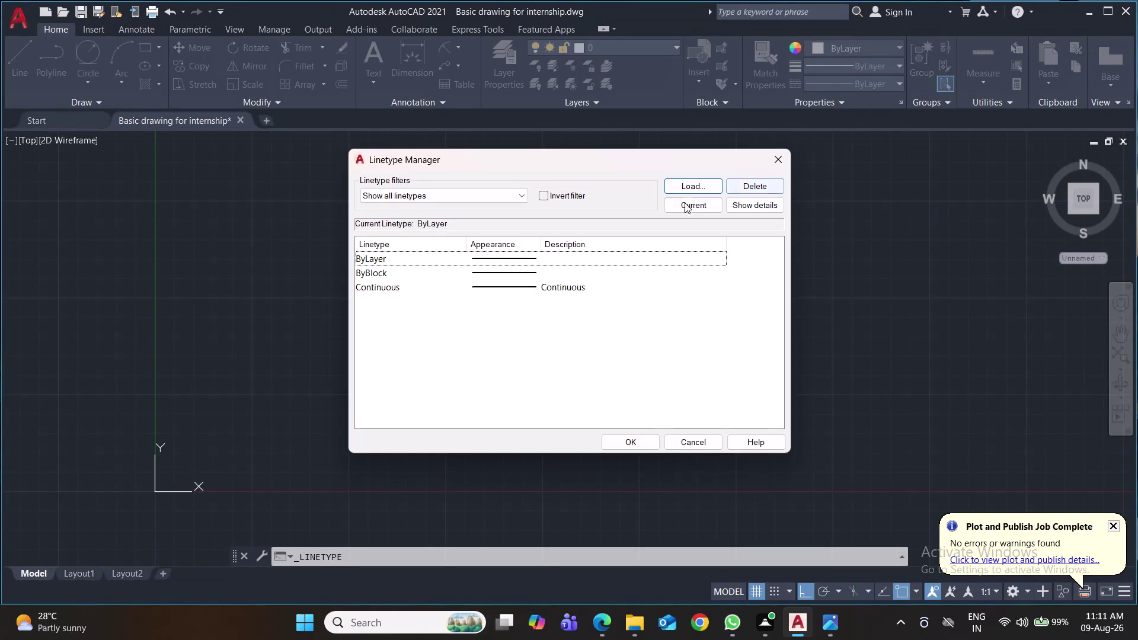
Load the CENTER linetype from the available list and close the Linetype Manager.
click(689, 180)
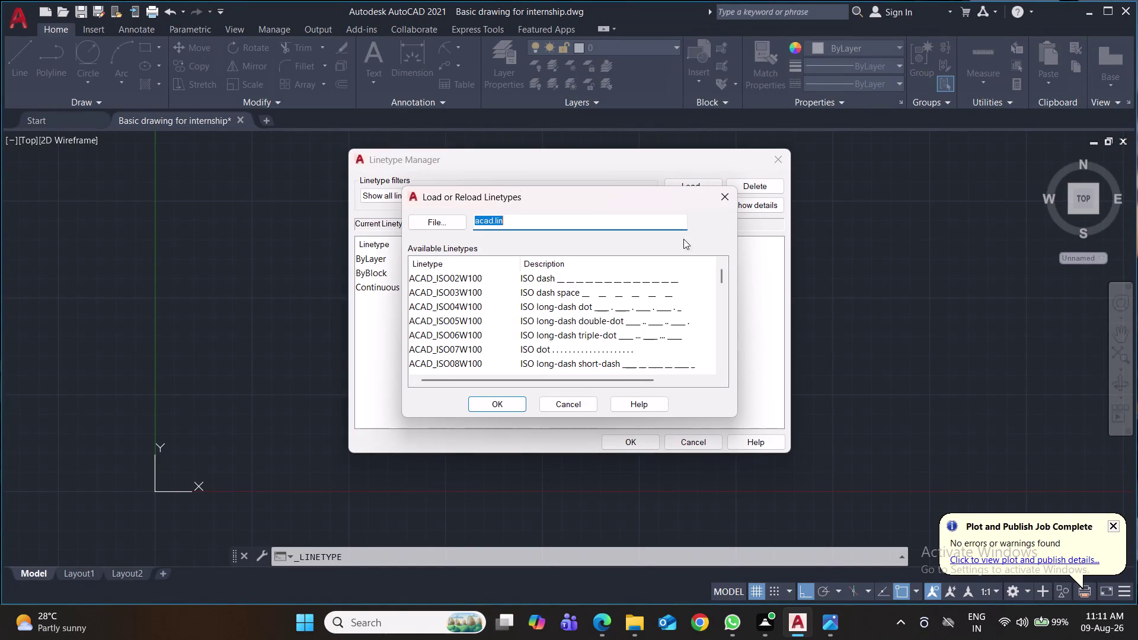
scroll(down, 3)
scroll(down, 3)
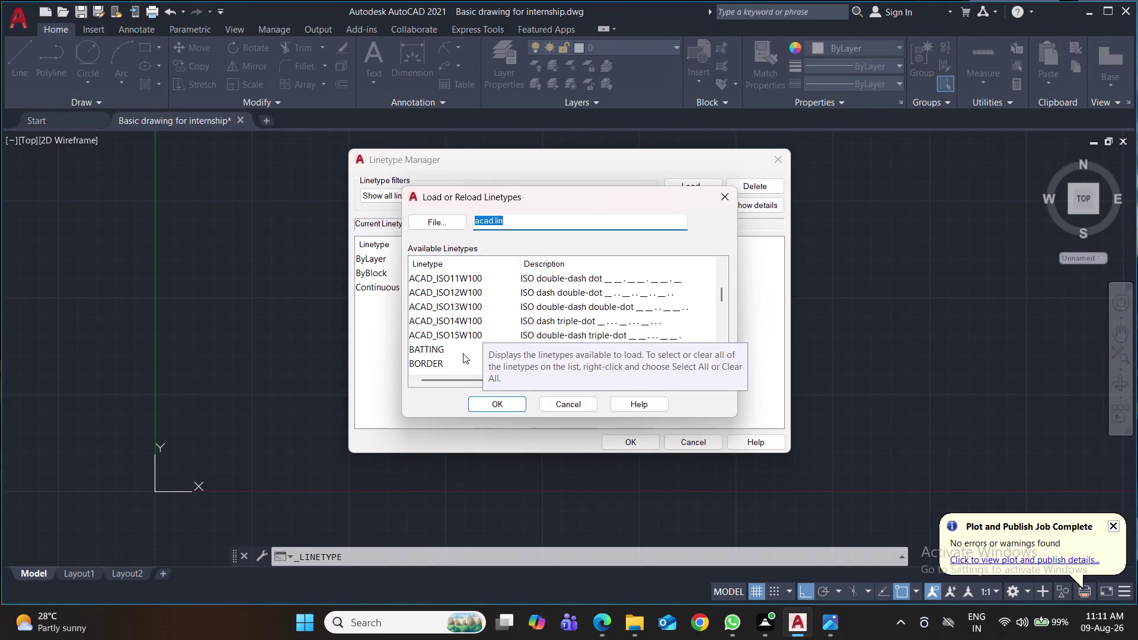
scroll(down, 3)
click(418, 366)
click(513, 404)
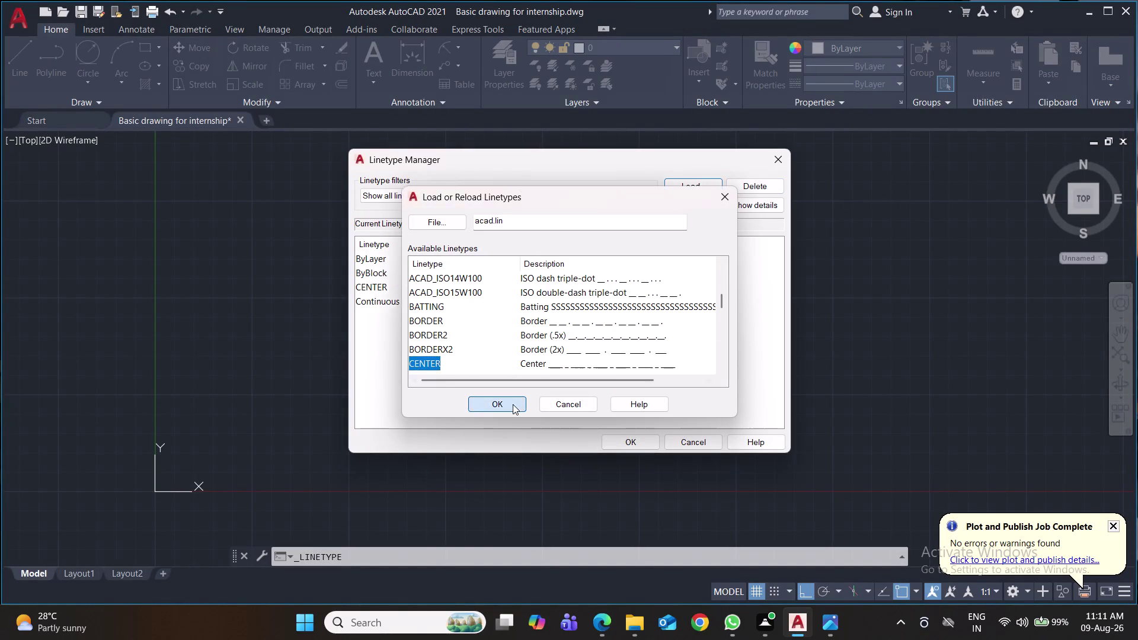
click(616, 290)
click(637, 441)
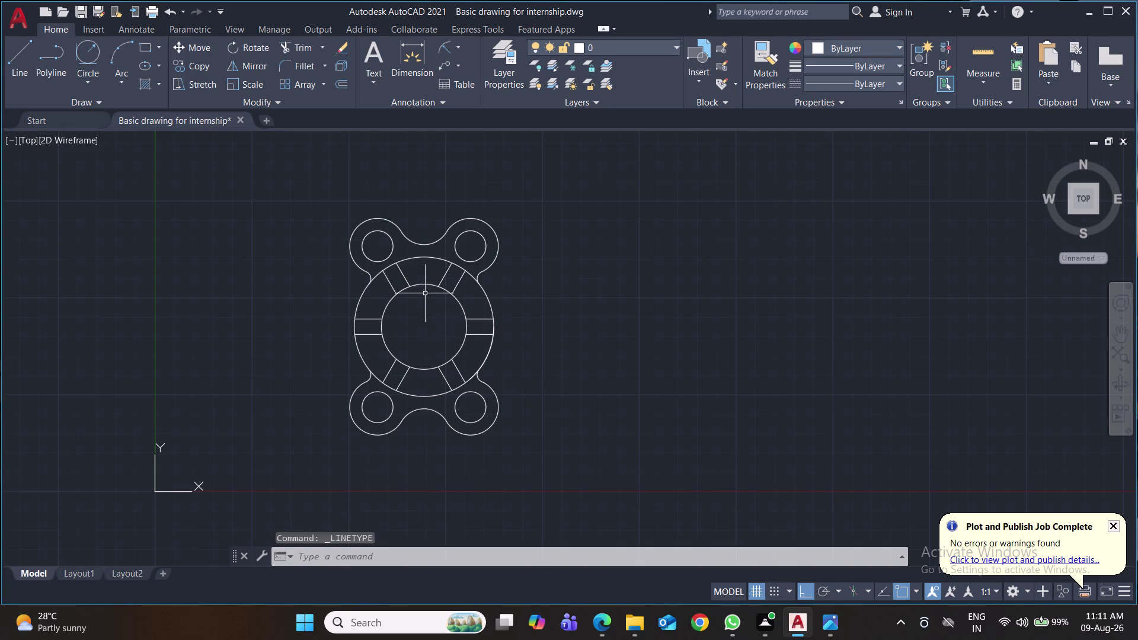
Draw a vertical CENTER-linetype line through the plate centre, above and below.
click(32, 48)
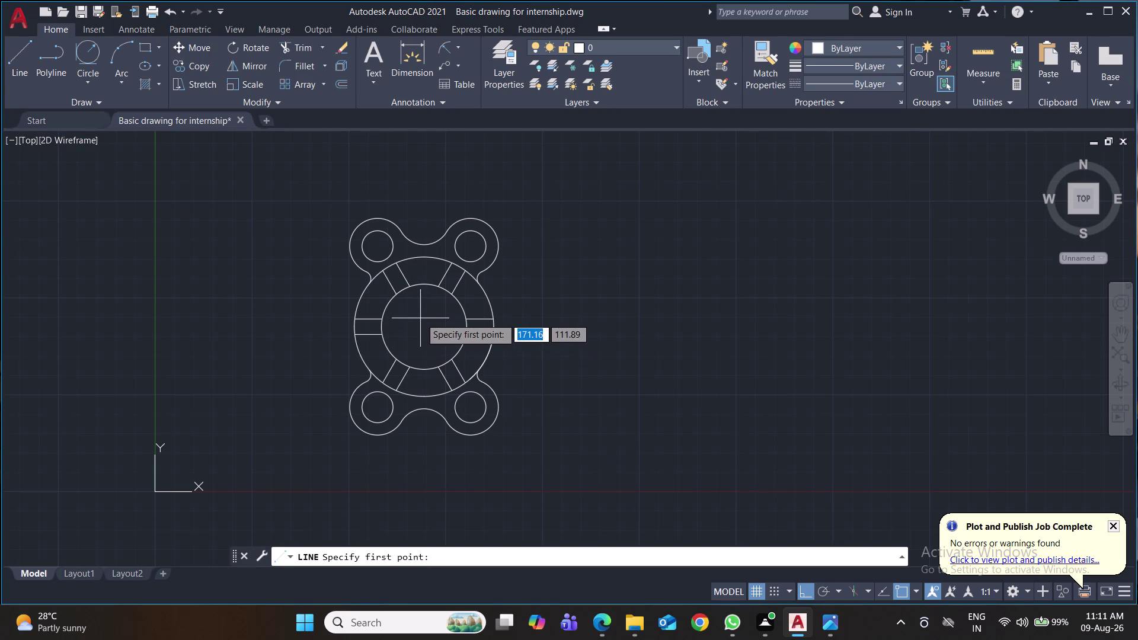
click(897, 84)
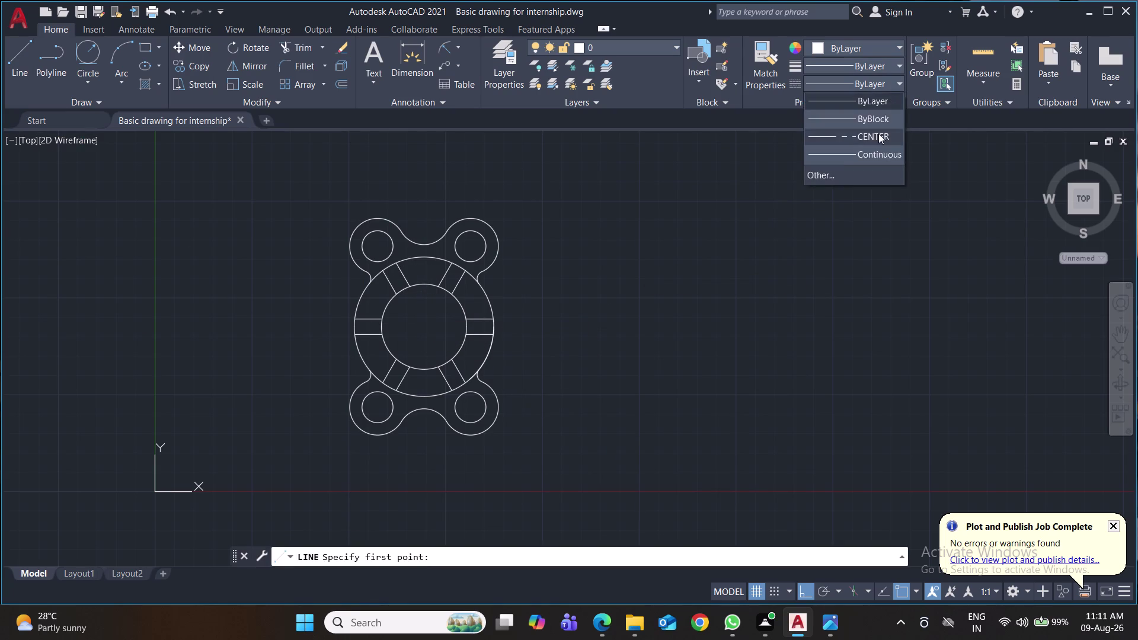
click(878, 134)
click(422, 328)
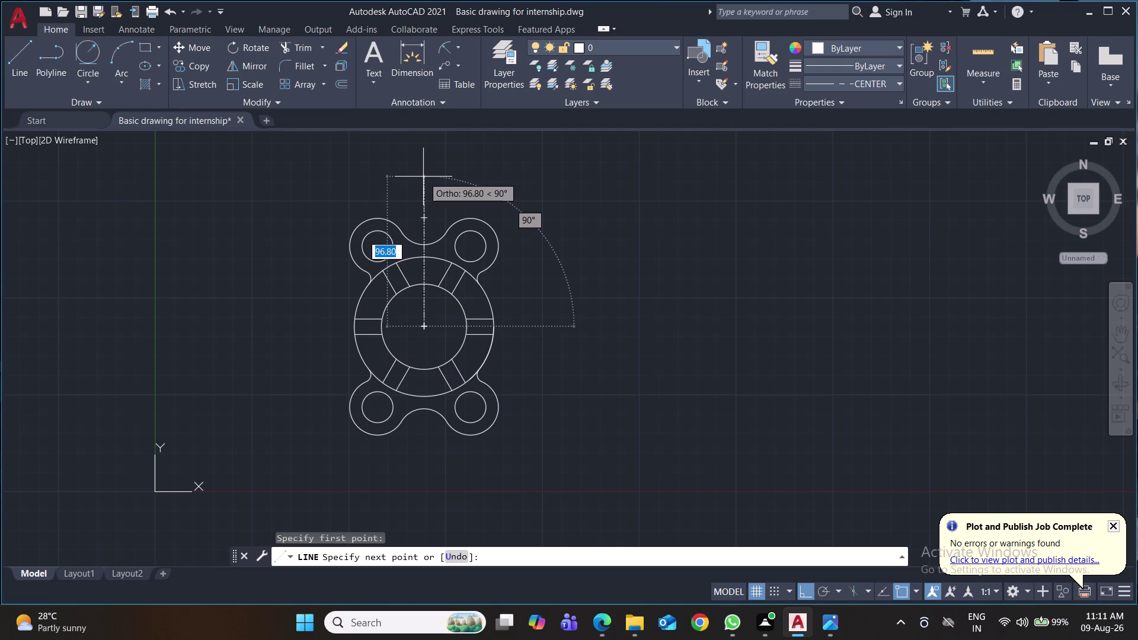
click(421, 146)
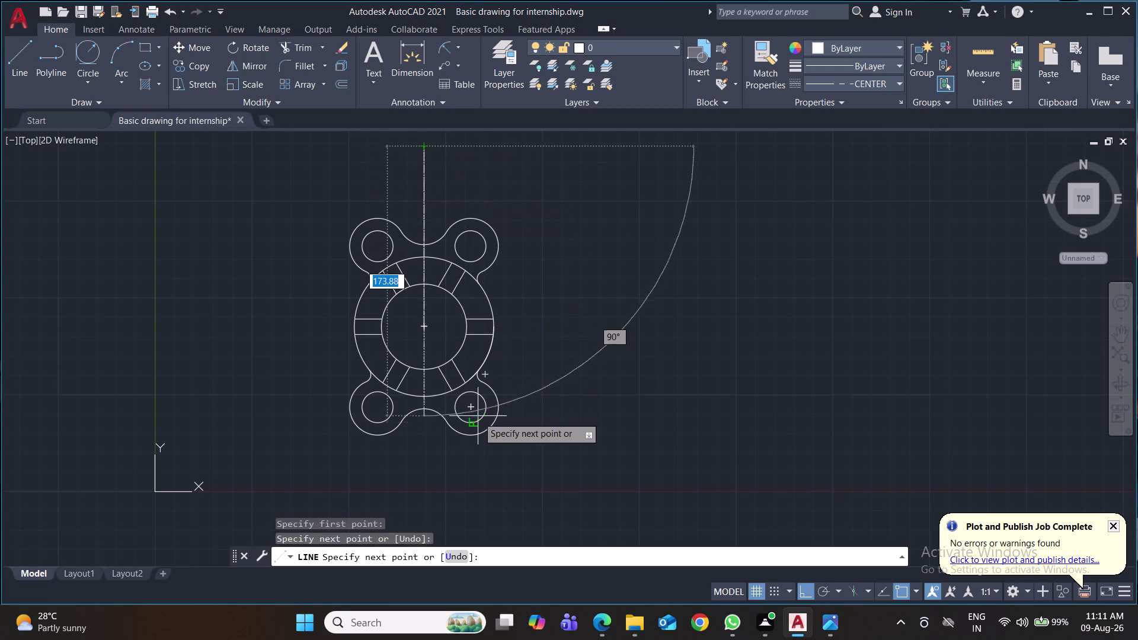
key(space)
key(space)
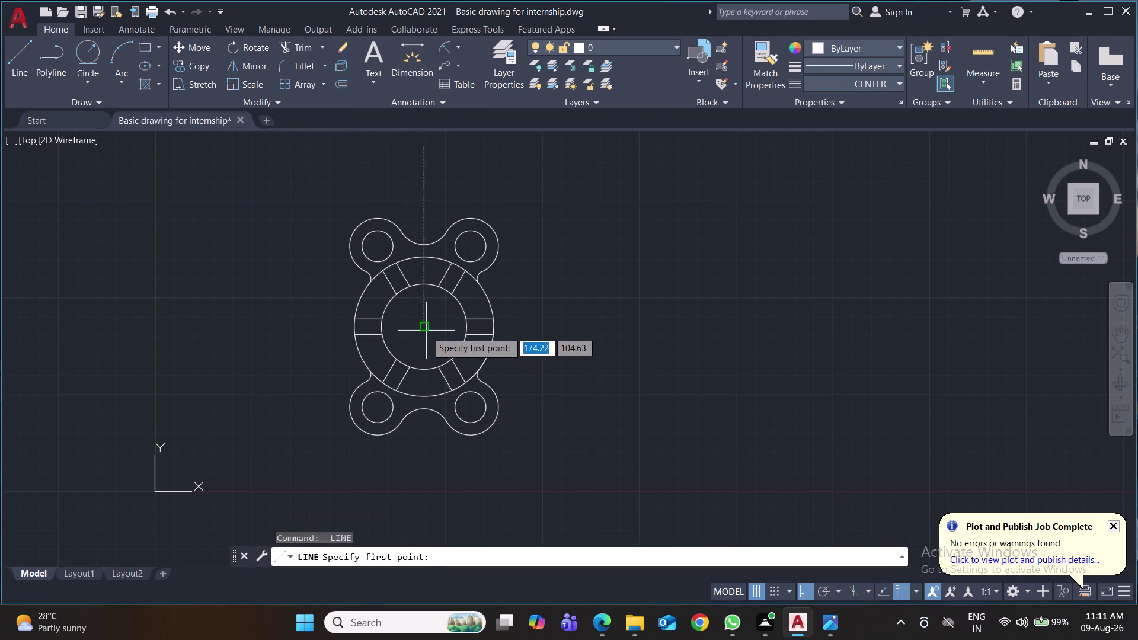
click(425, 328)
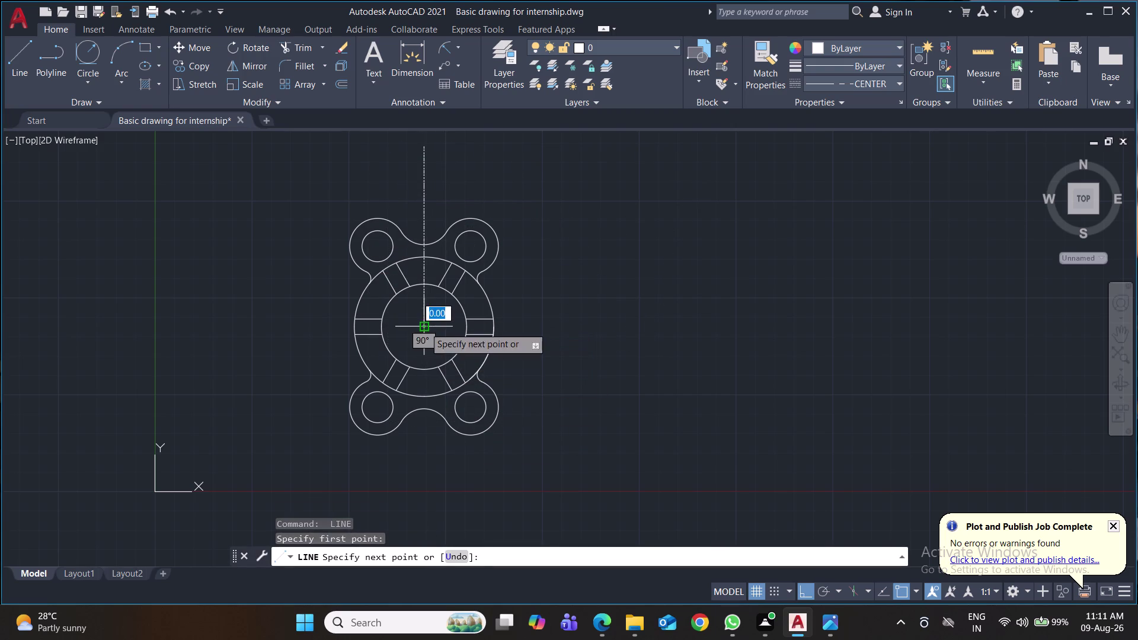
click(433, 529)
key(space)
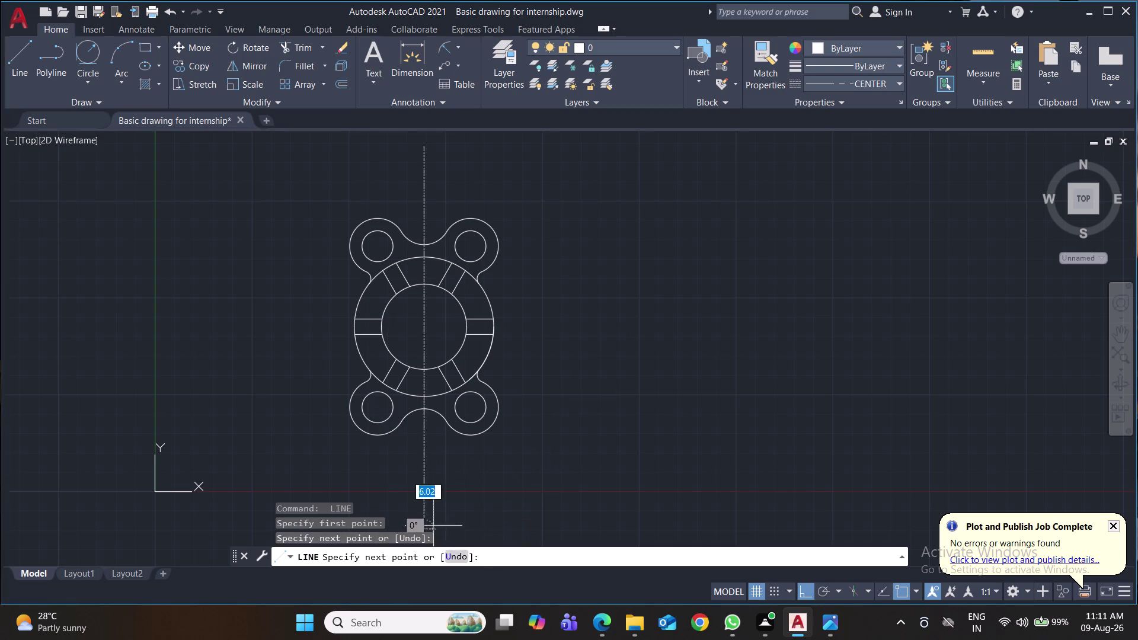
Draw diagonal centre lines from the plate centre to the top-right and top-left holes.
key(space)
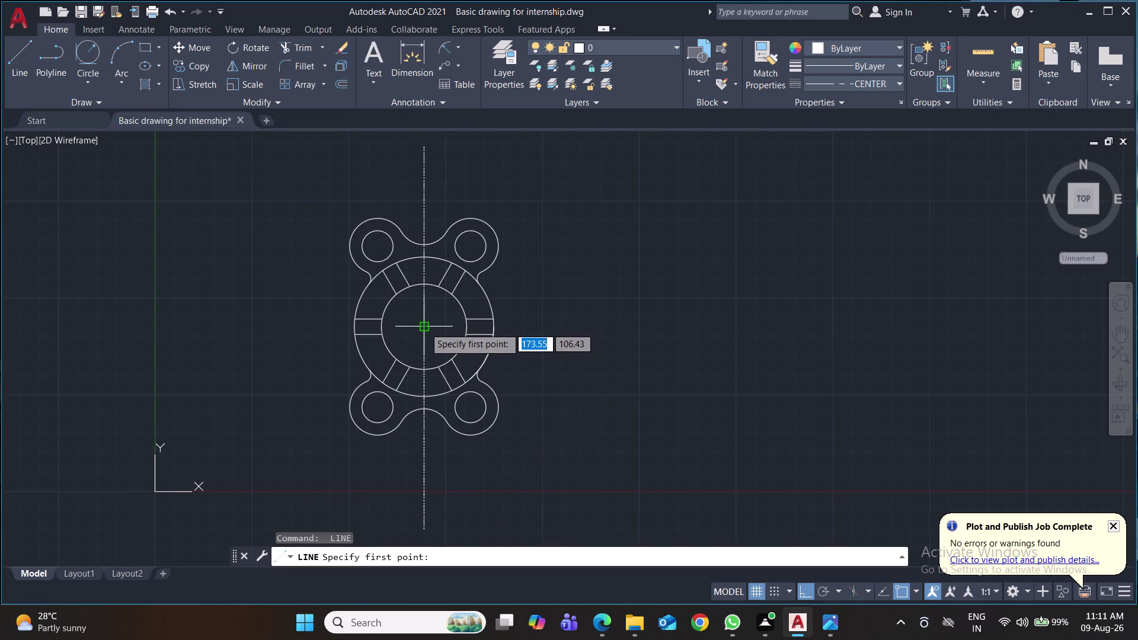
click(424, 327)
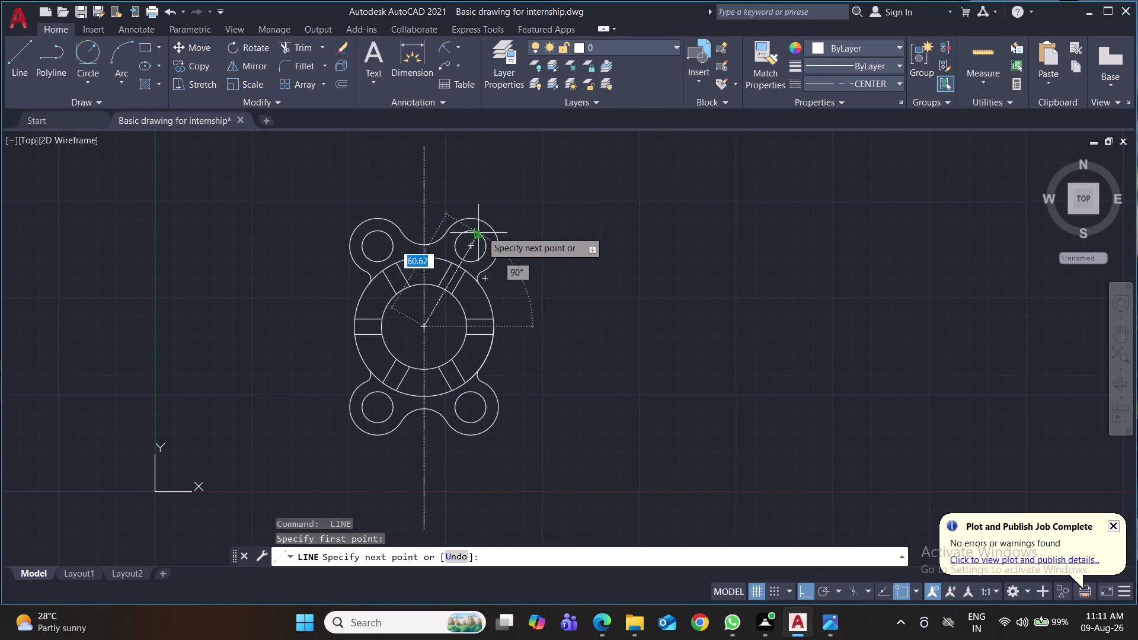
click(487, 224)
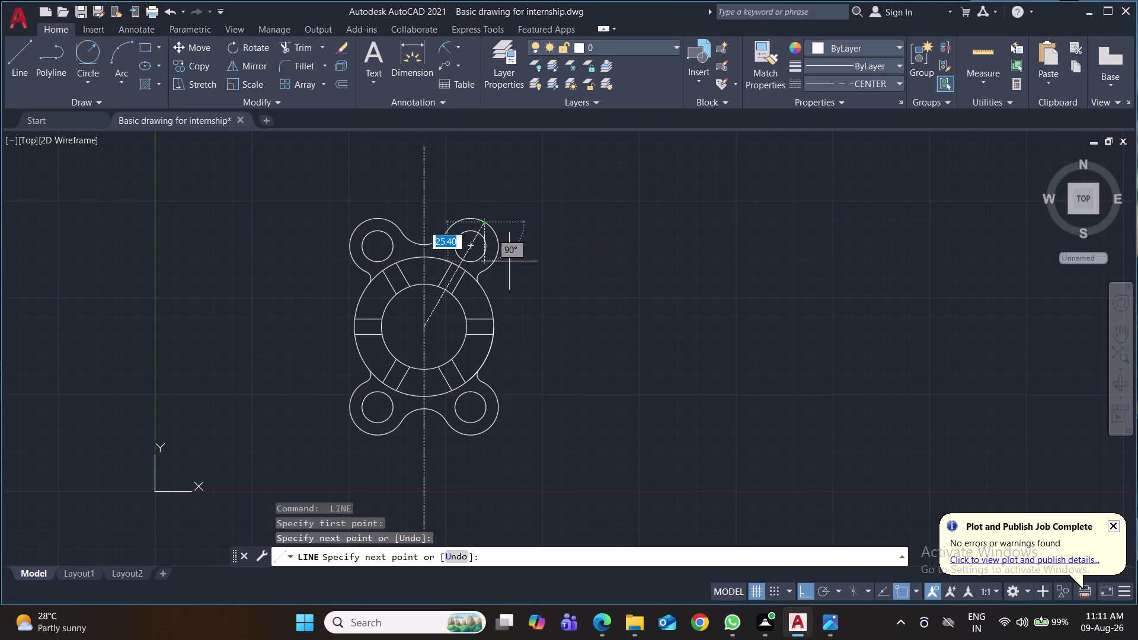
key(space)
key(space)
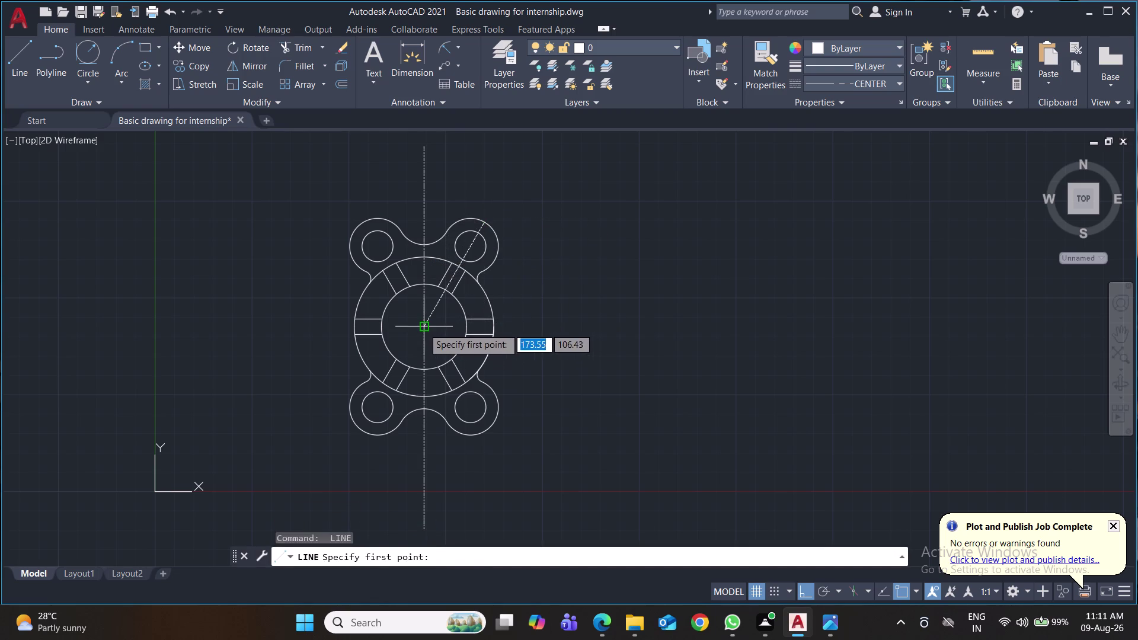
click(423, 328)
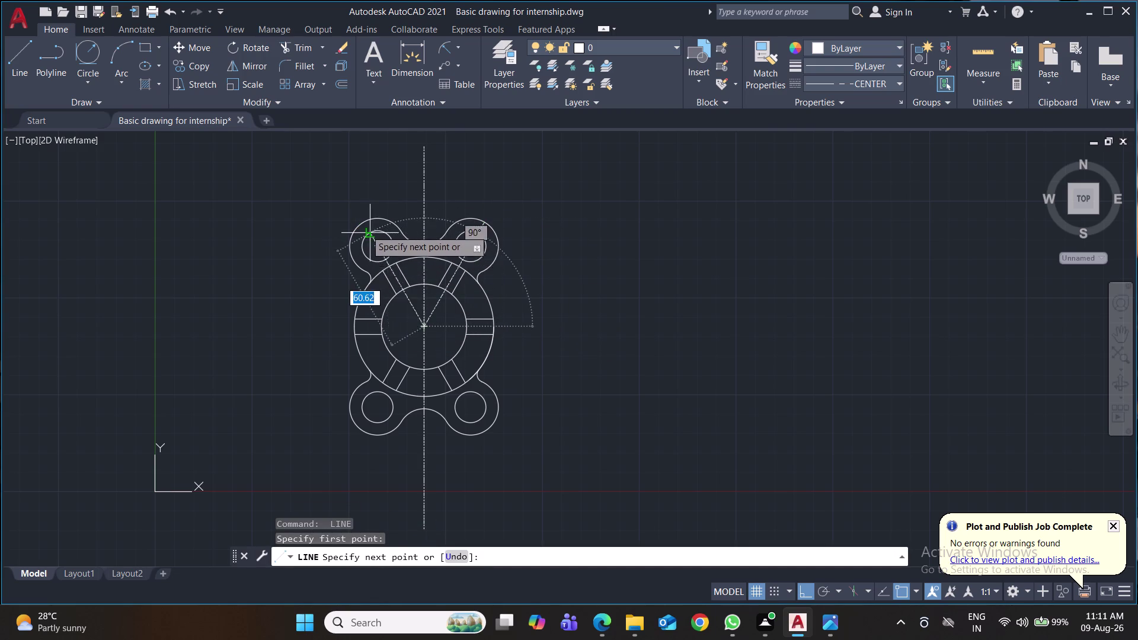
click(362, 225)
key(space)
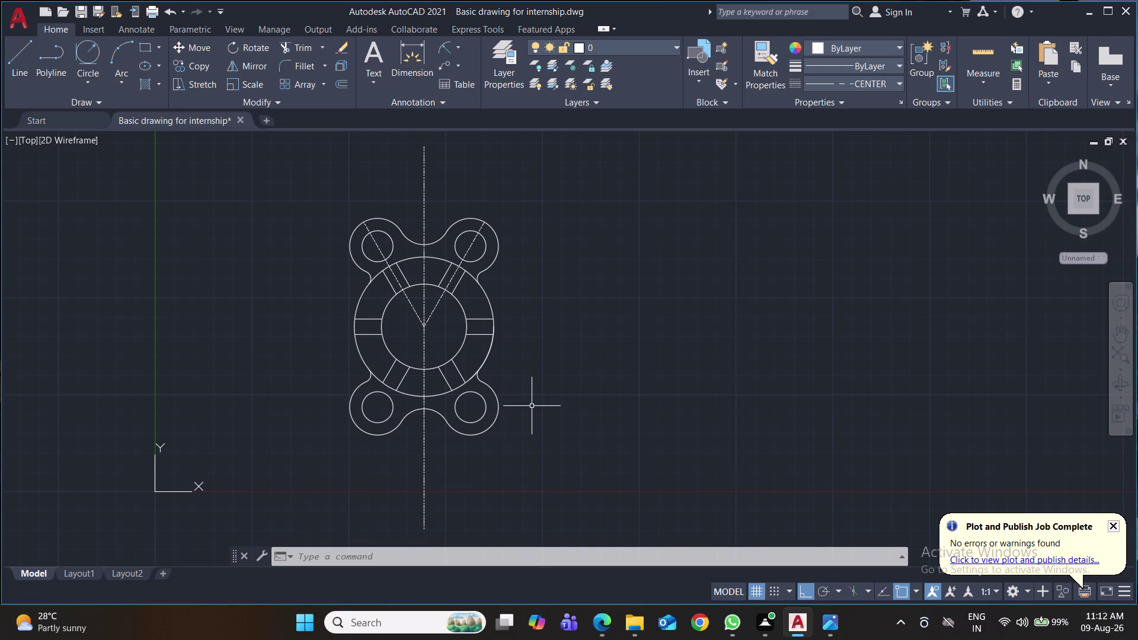
Try extending the right diagonal centre line with EX, then cancel.
key(e)
key(x)
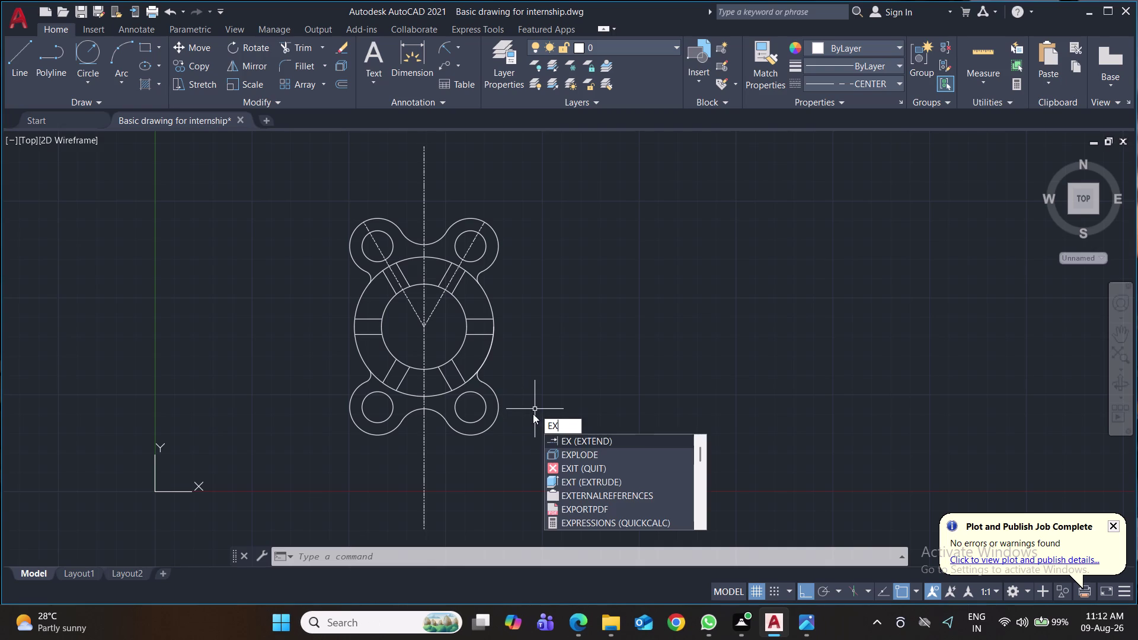
click(600, 438)
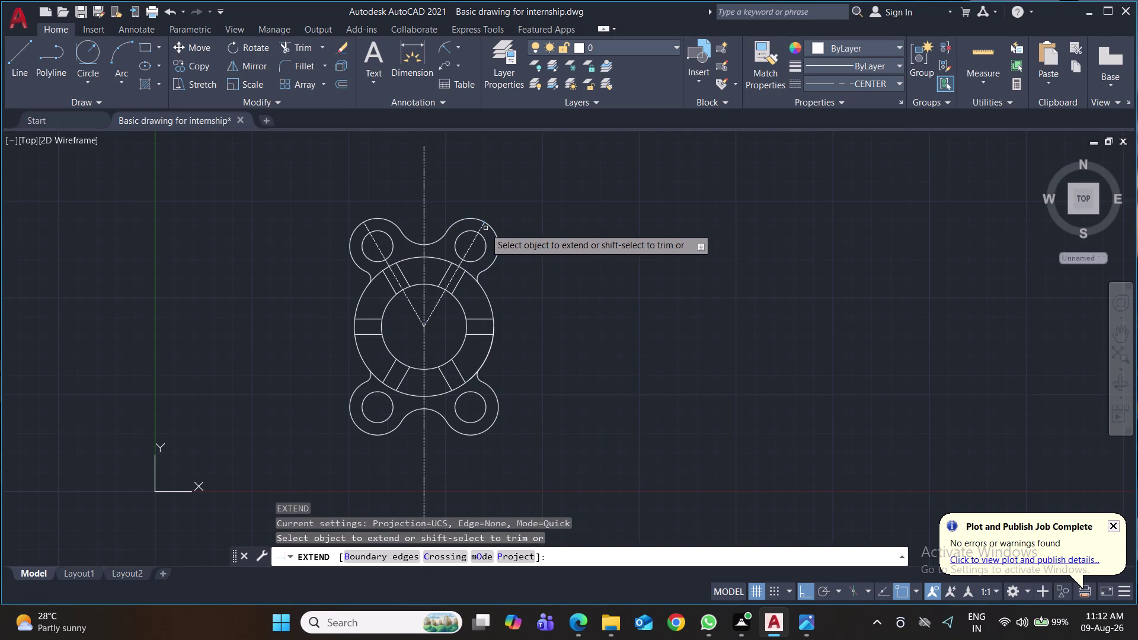
click(483, 228)
click(482, 228)
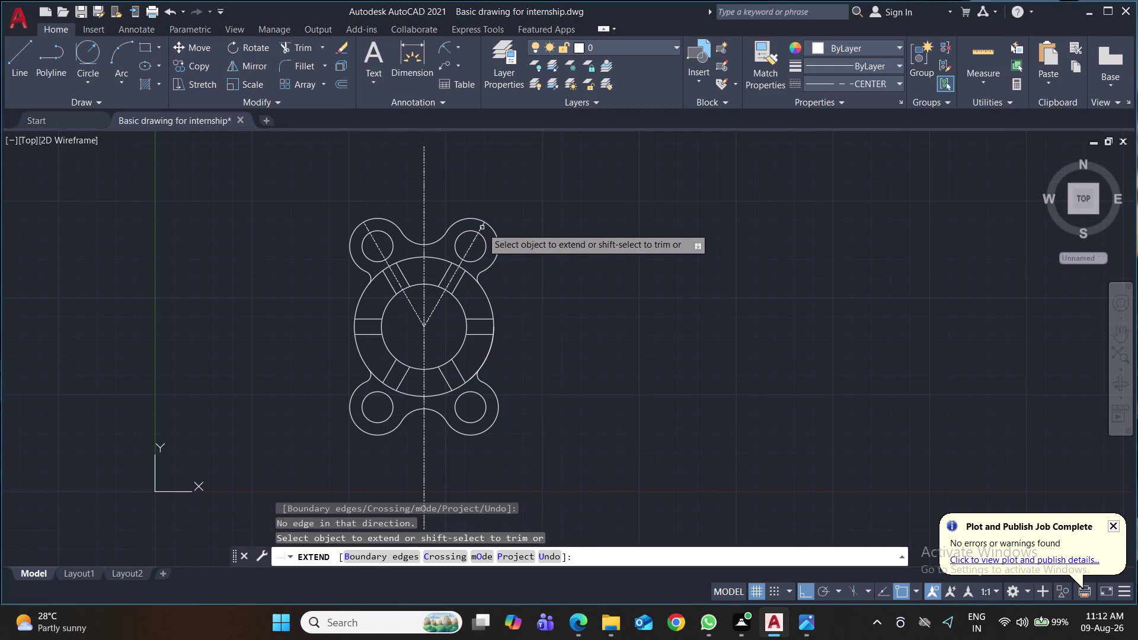
key(ctrl+s)
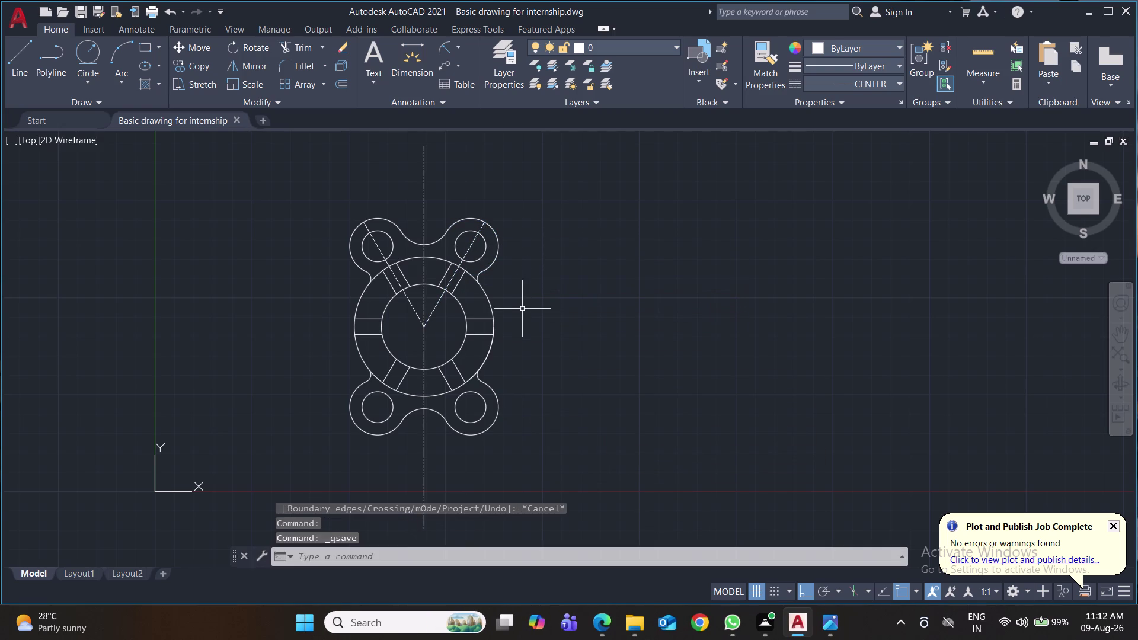
Draw a trial diagonal extension with polar tracking, undo it and save the drawing.
key(l)
key(Return)
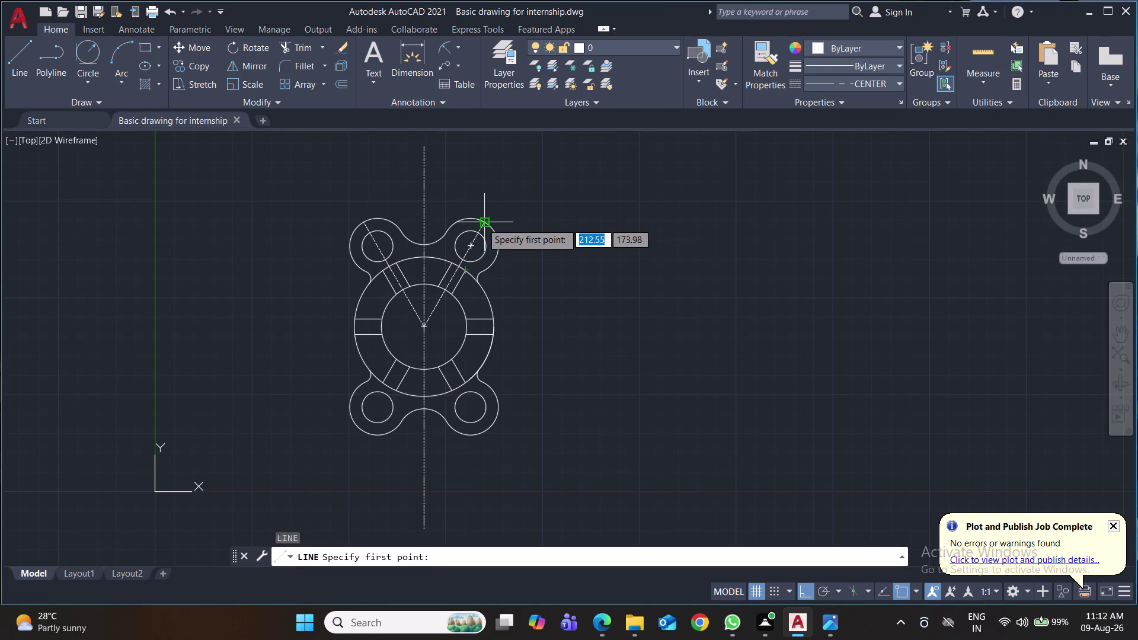
click(482, 223)
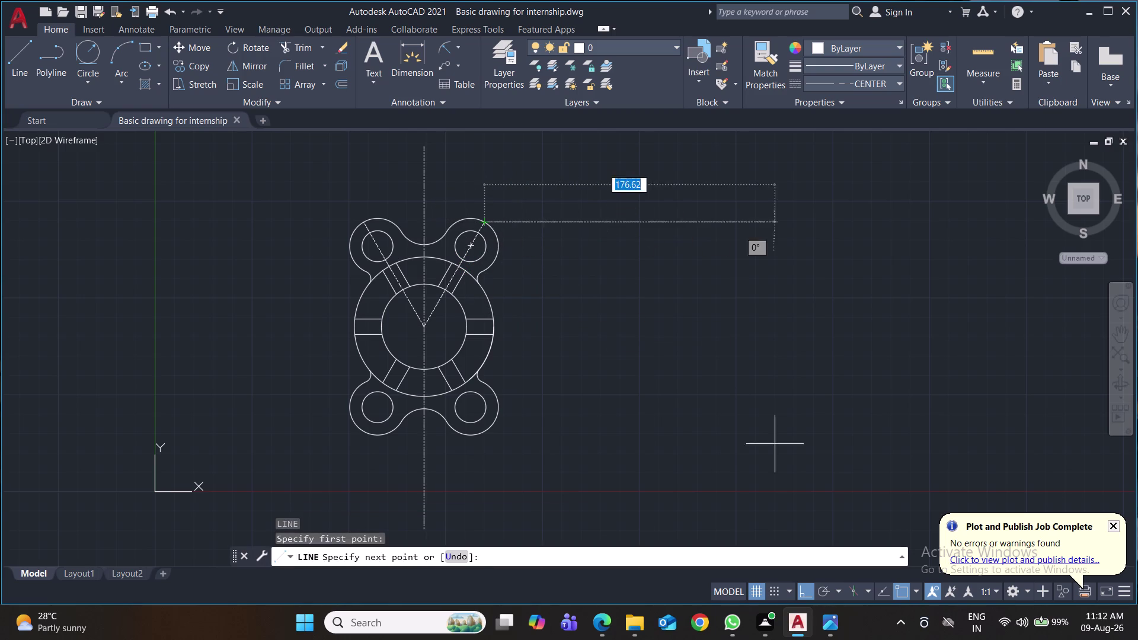
click(821, 593)
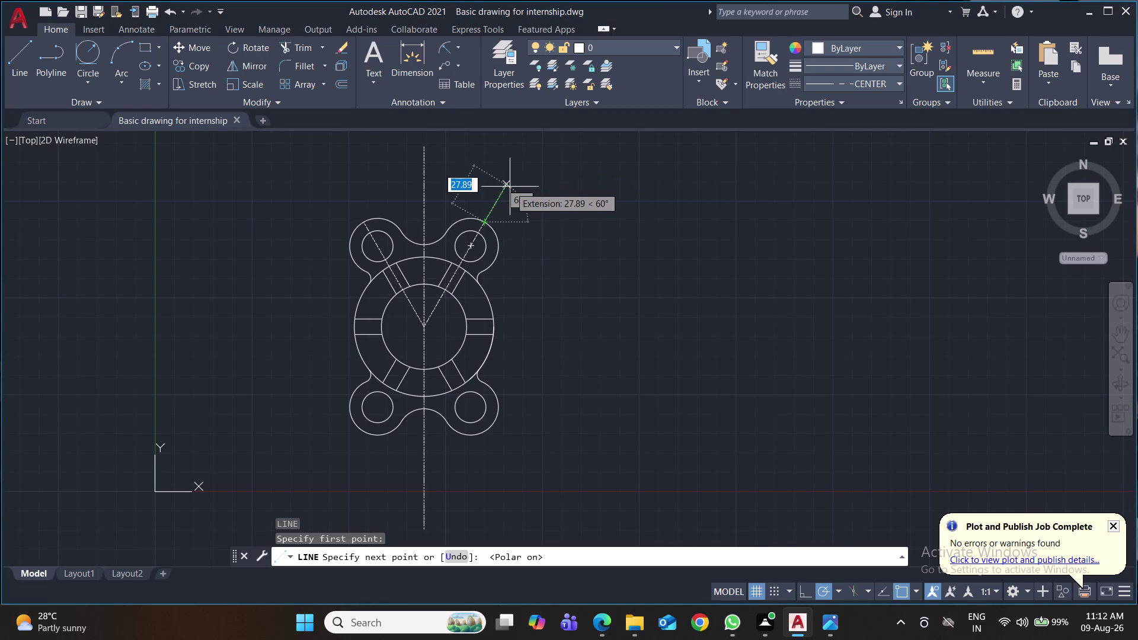
click(516, 173)
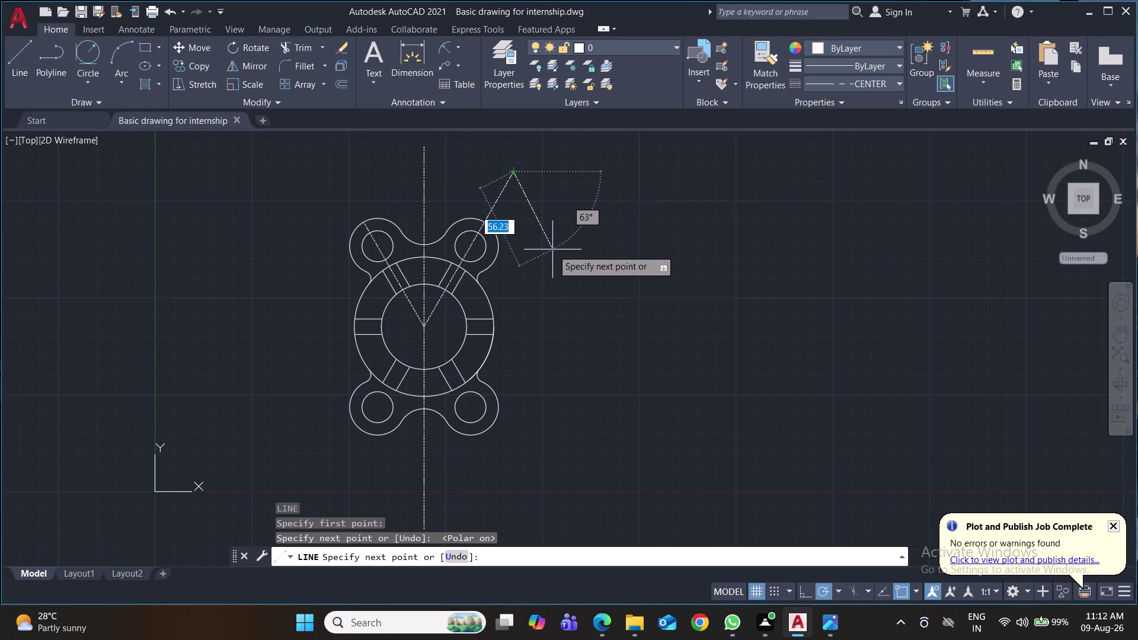
key(Escape)
key(ctrl+z)
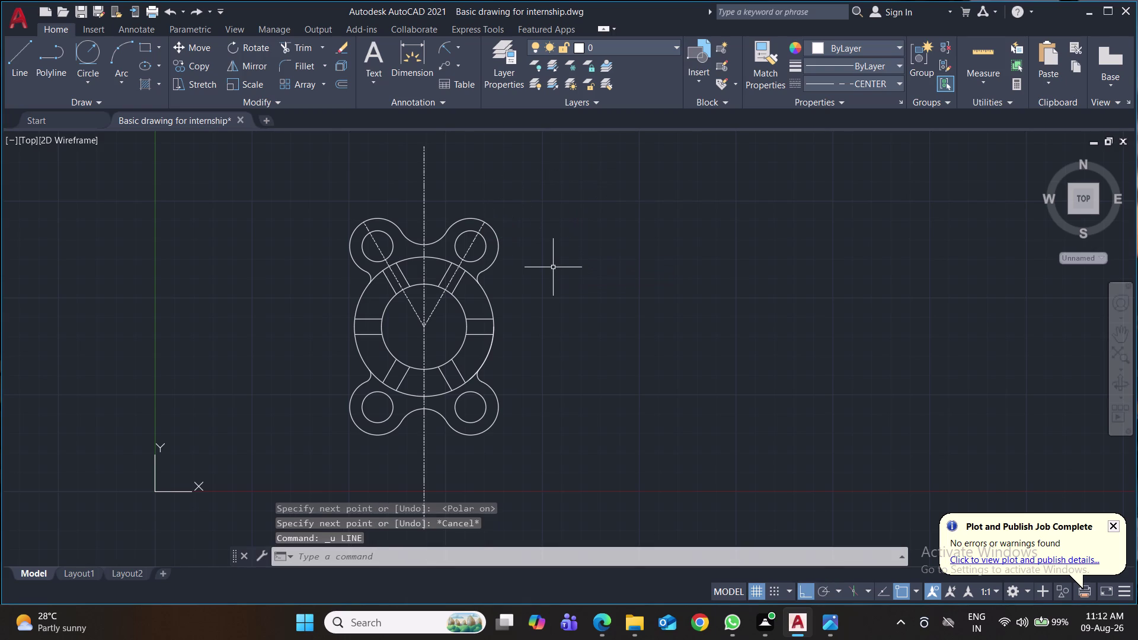
key(ctrl+s)
key(ctrl+s)
key(ctrl+s)
key(ctrl+s)
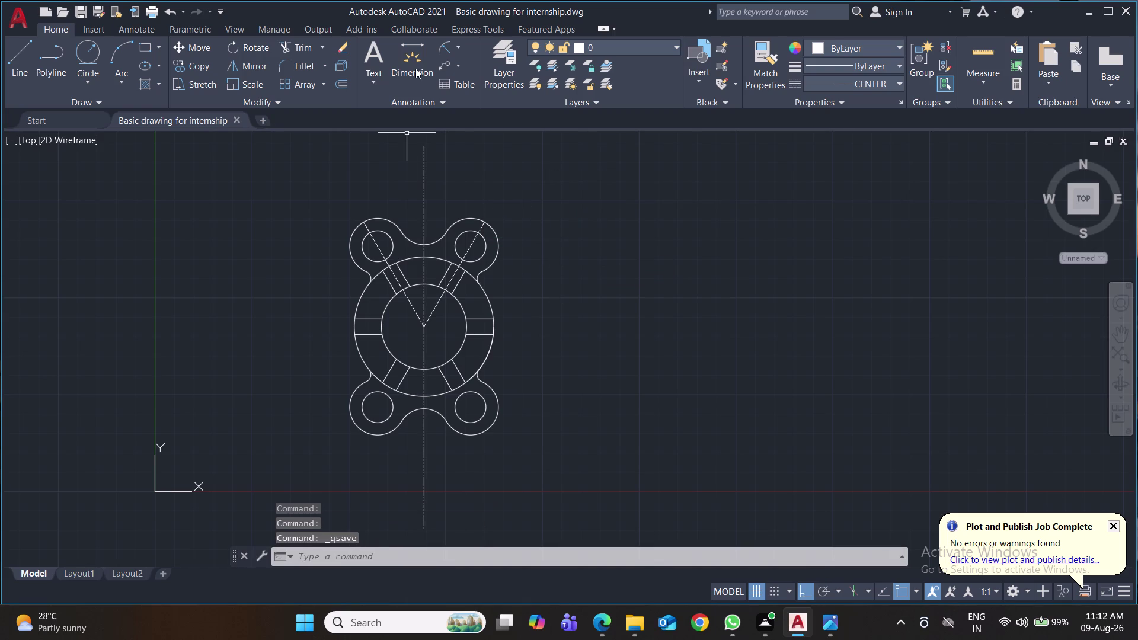
Add R18.00 and R10.00 radius dimensions to the top-right lobe arc and hole.
click(462, 44)
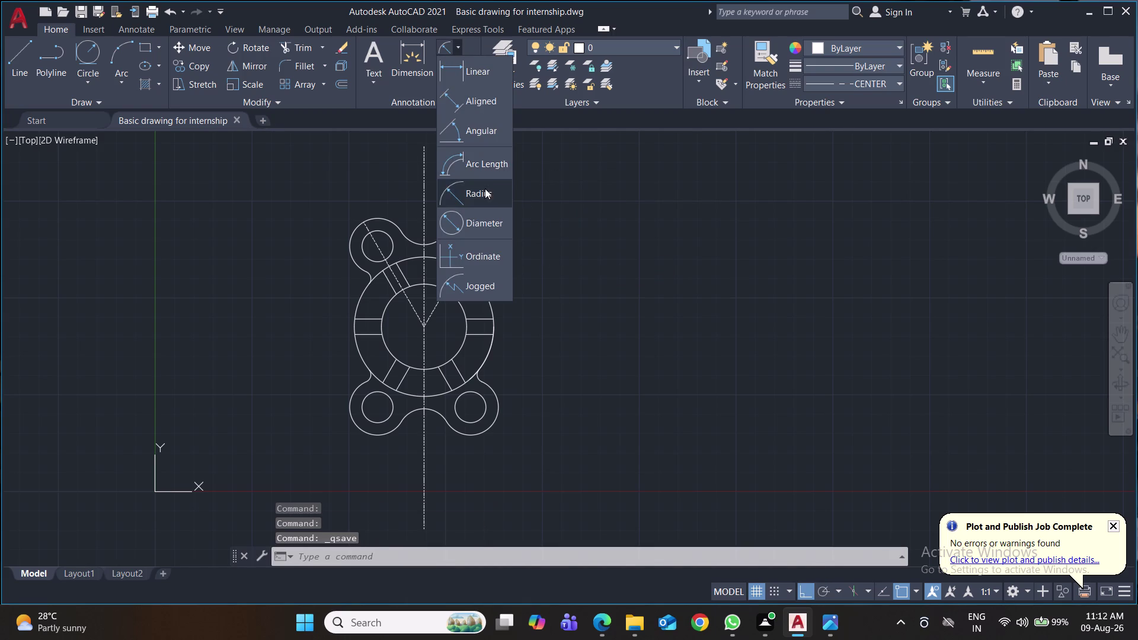
click(474, 198)
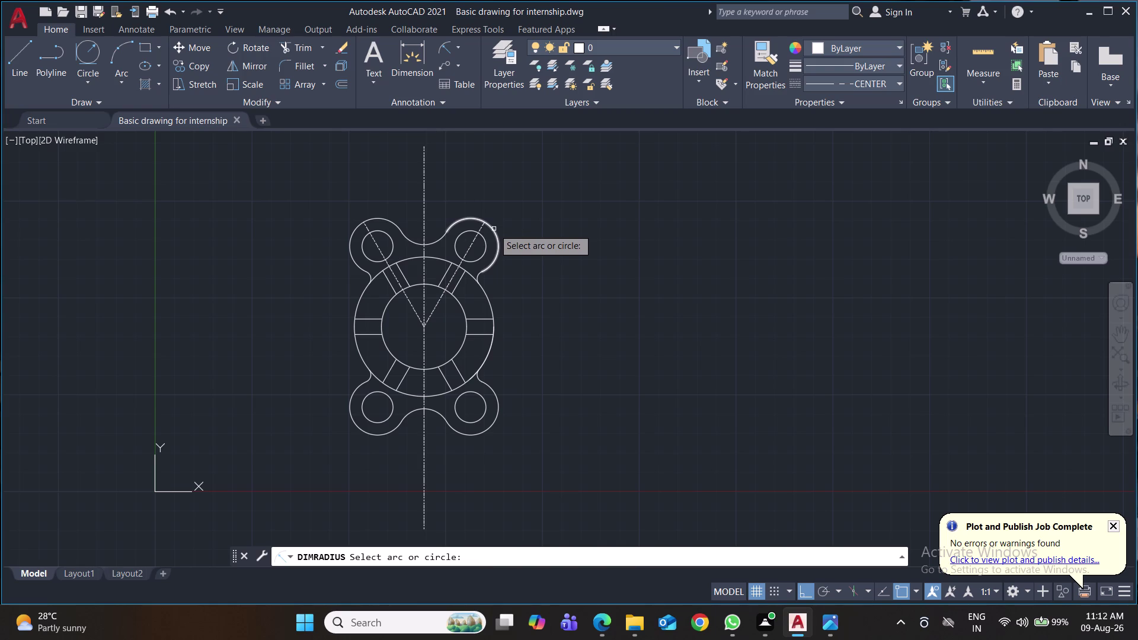
click(493, 229)
click(553, 199)
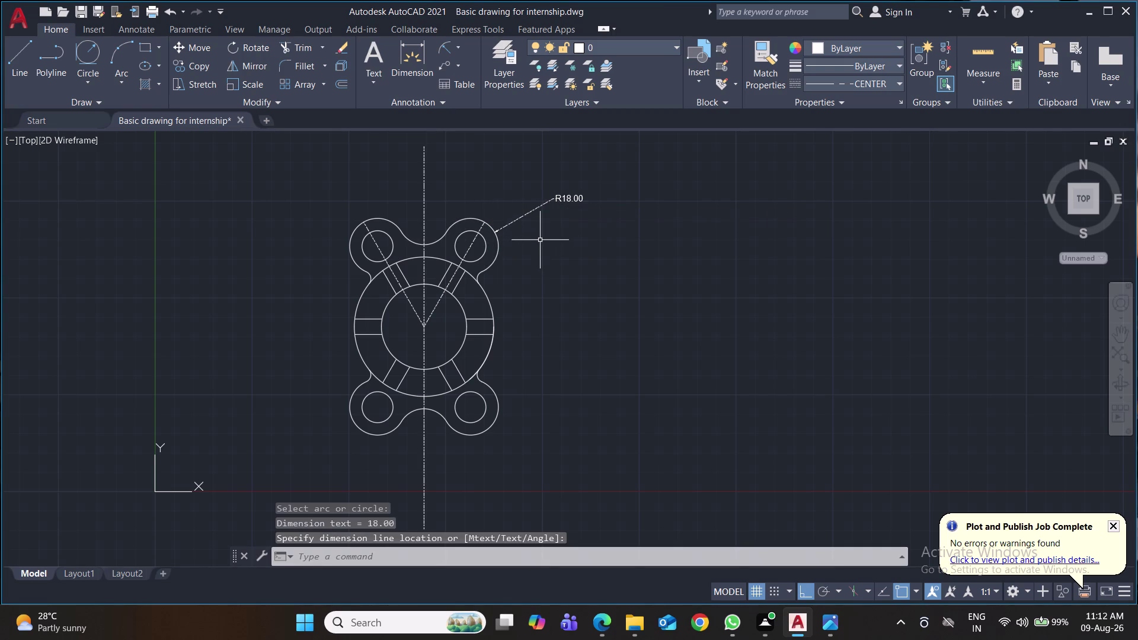
key(space)
click(482, 257)
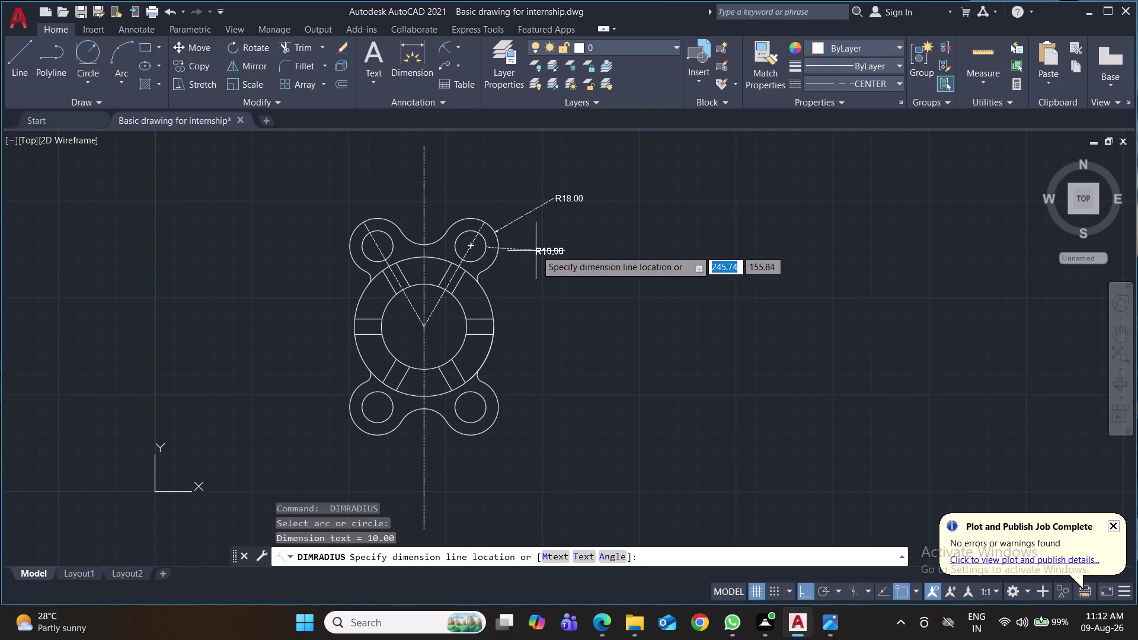
click(563, 240)
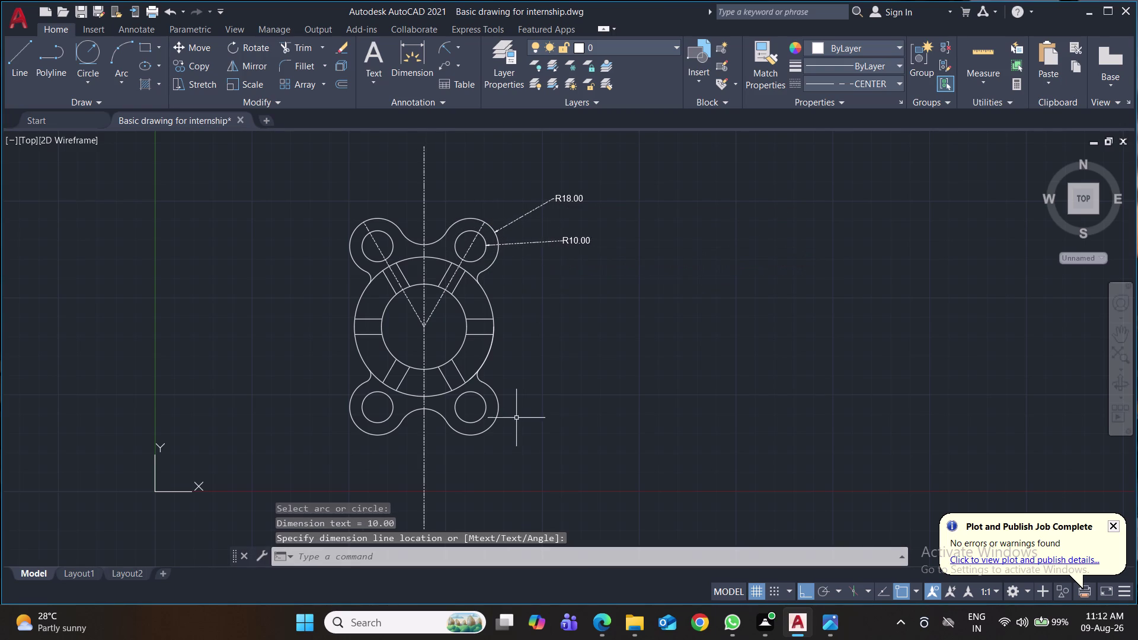
Add R45.00 outer ring, R27.50 inner circle and R5.00 fillet radius dimensions.
key(space)
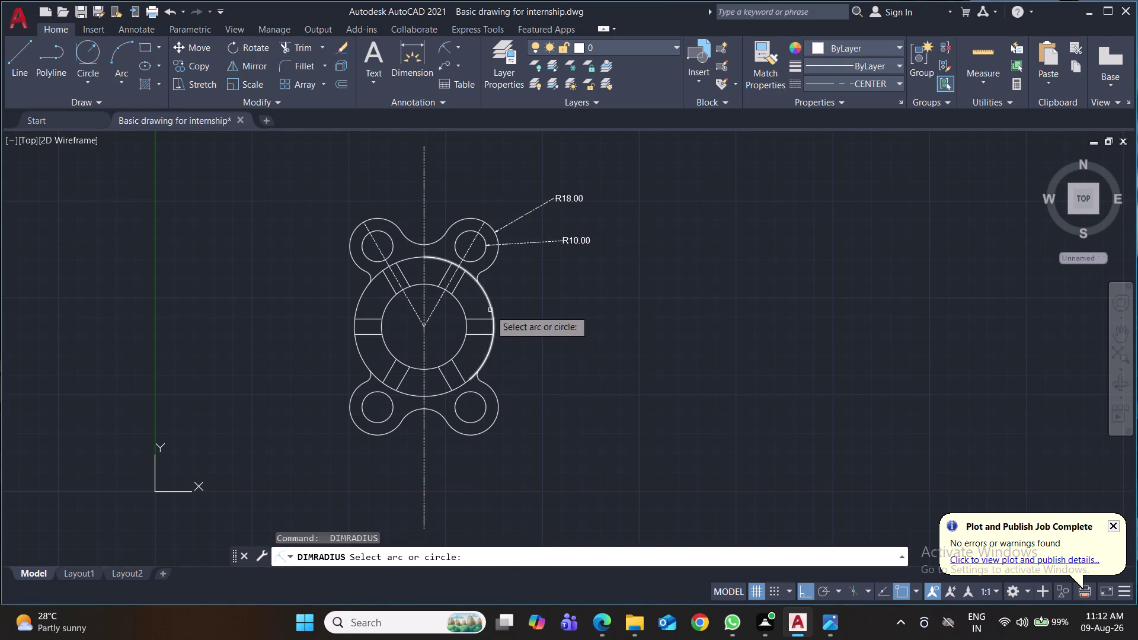
click(492, 306)
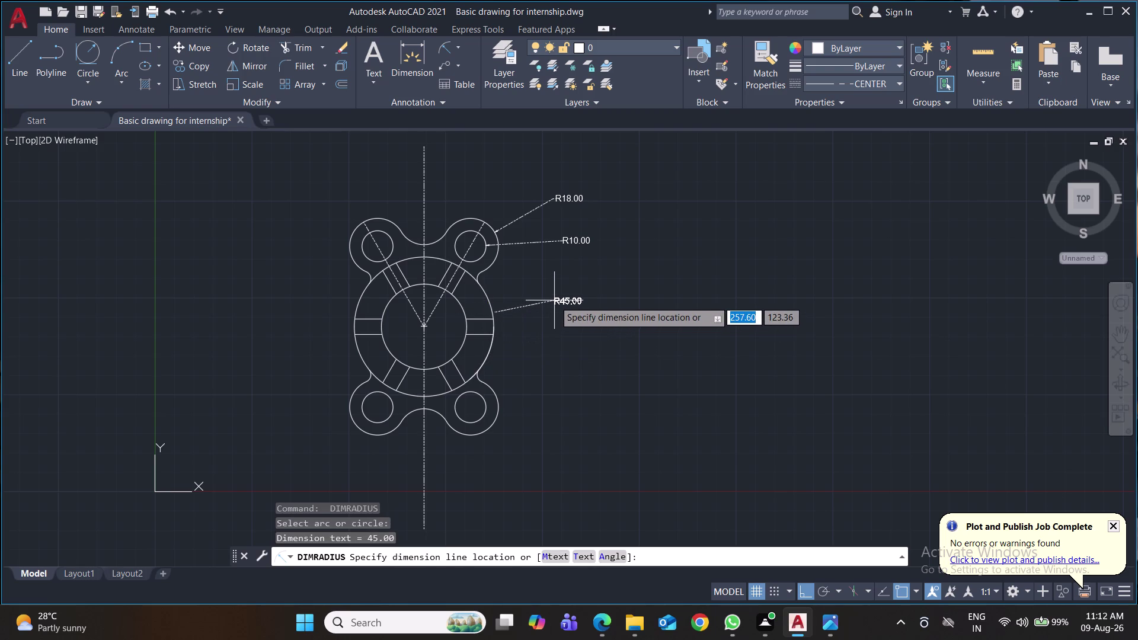
click(554, 301)
key(space)
click(457, 353)
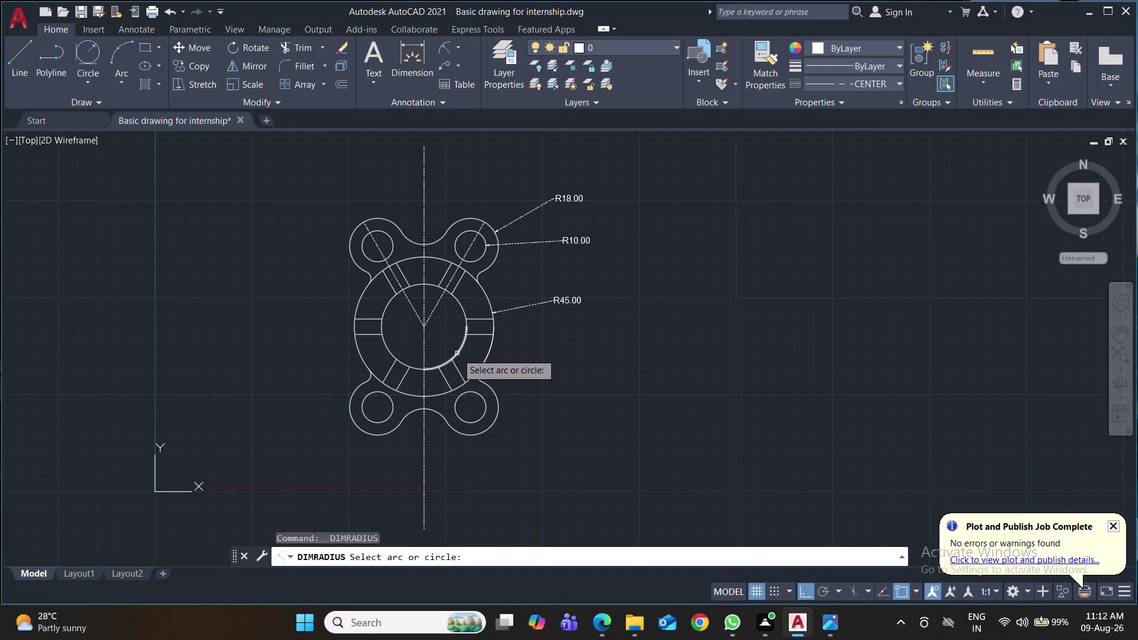
click(456, 338)
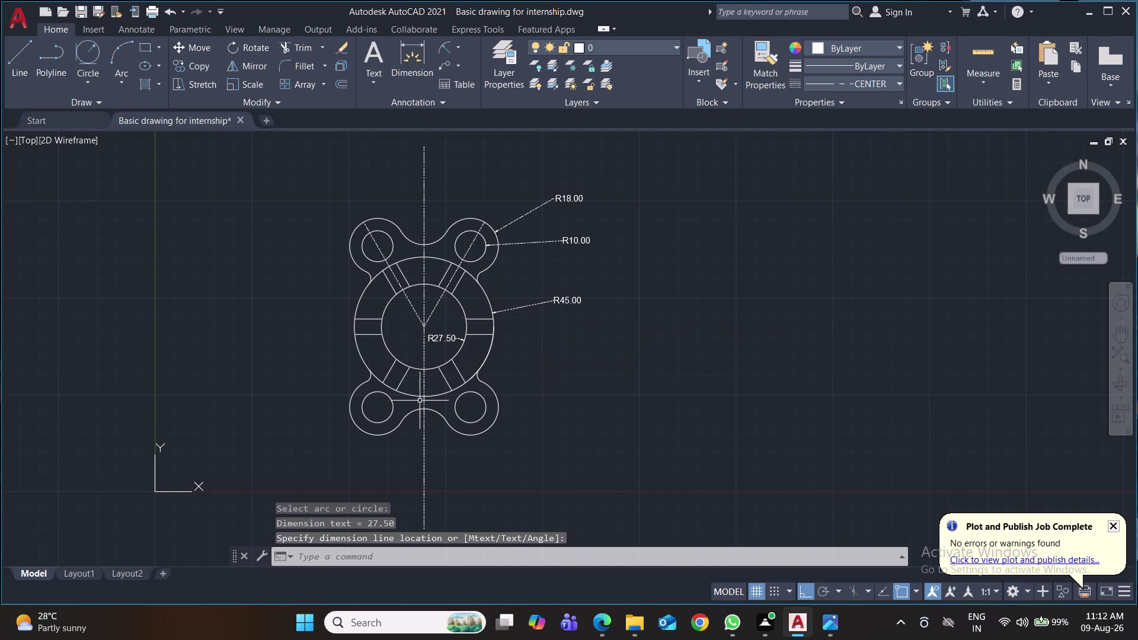
key(space)
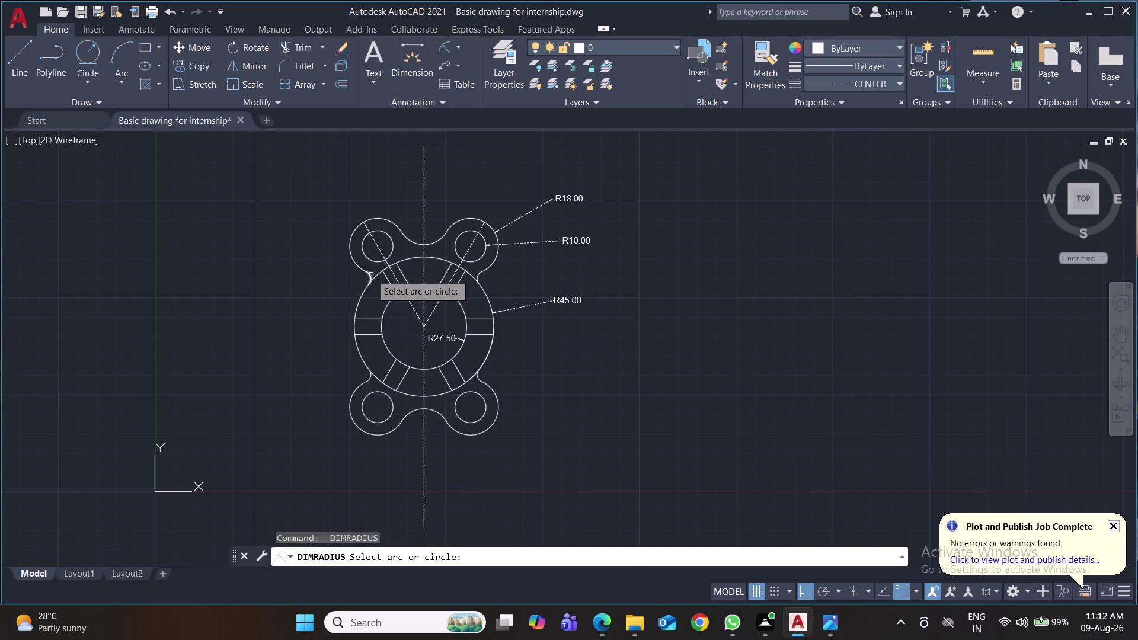
click(370, 275)
click(343, 283)
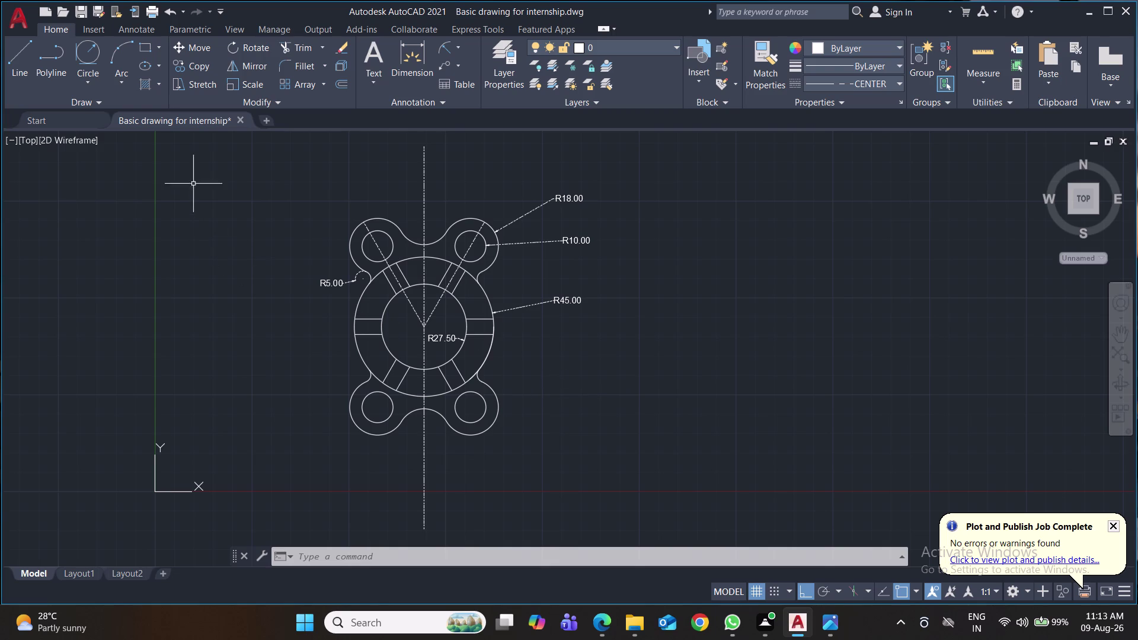
click(459, 49)
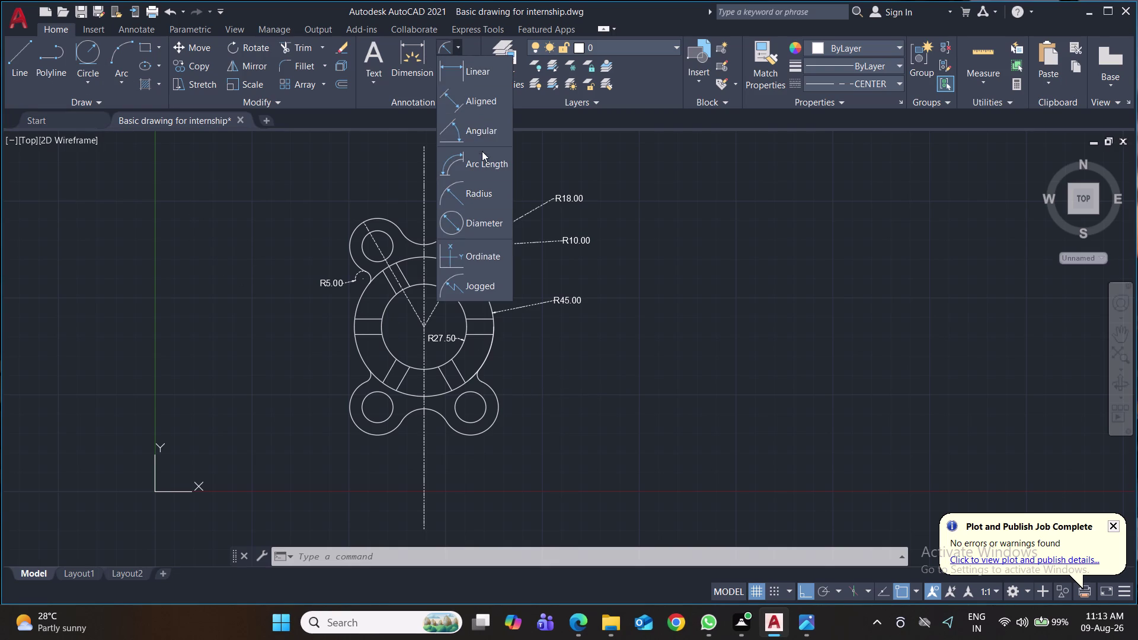
Dimension the 30° angles from the vertical centreline to the right and left spokes.
click(474, 129)
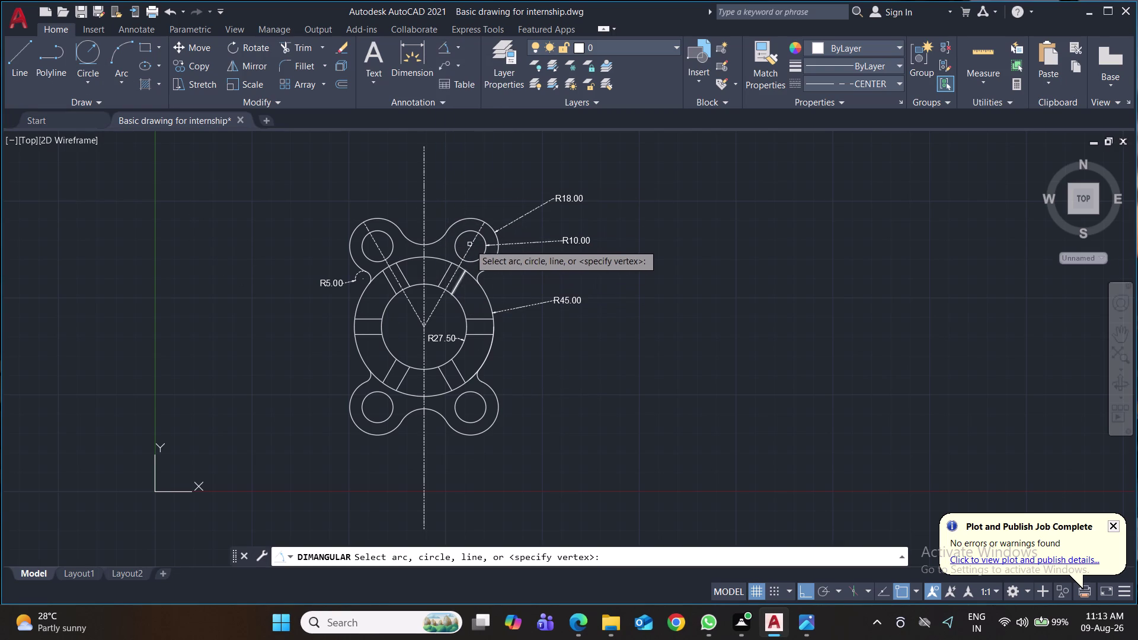
click(471, 246)
click(481, 230)
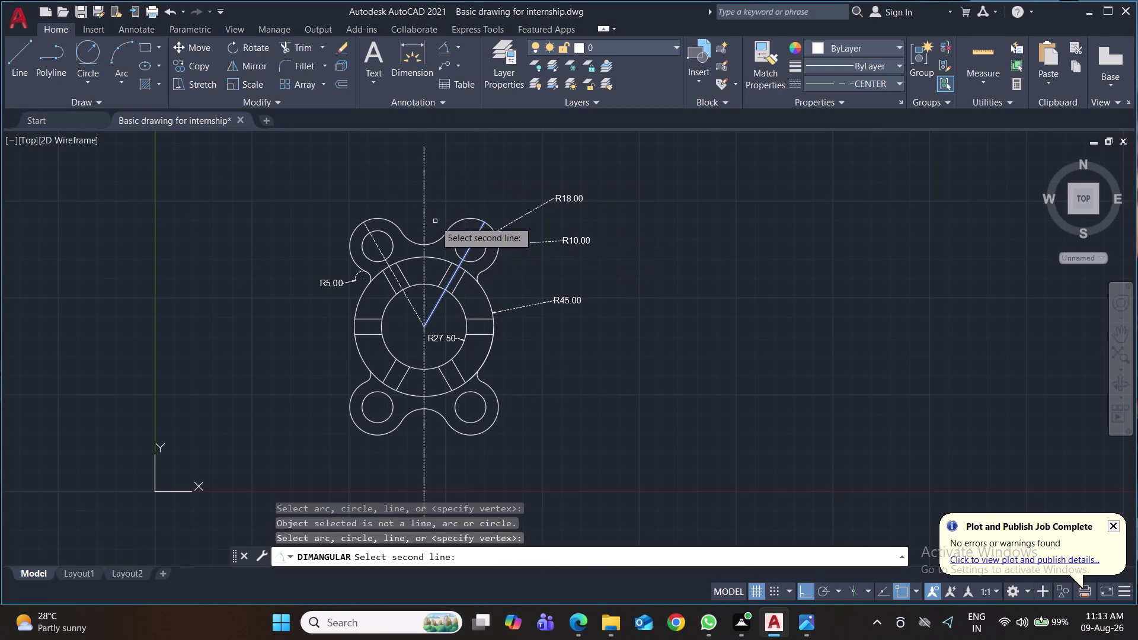
click(424, 218)
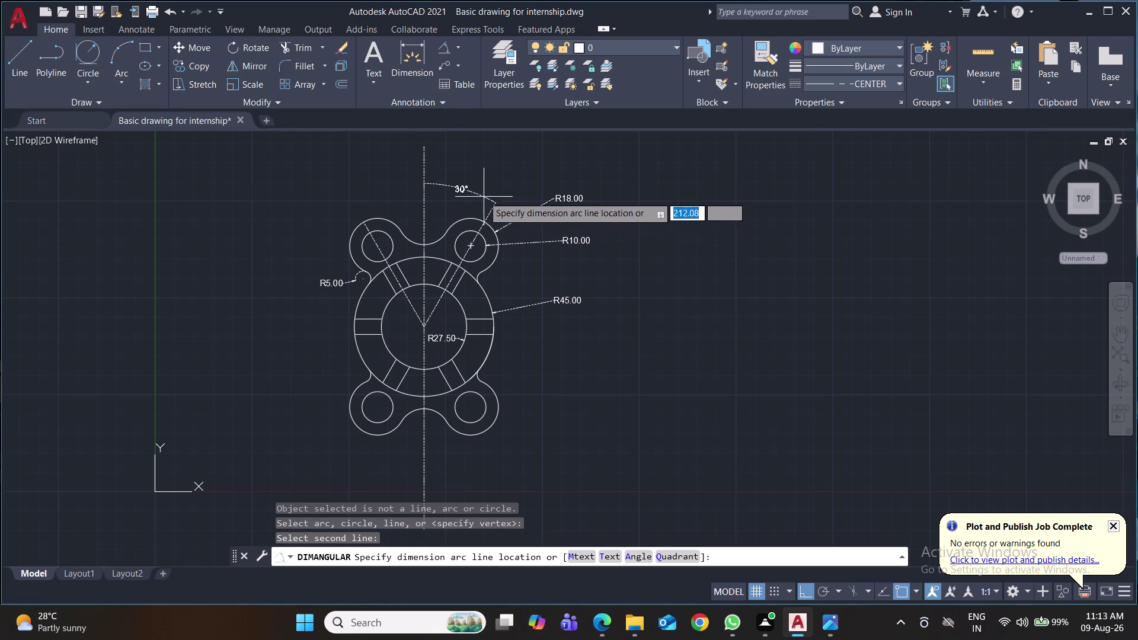
click(484, 162)
key(space)
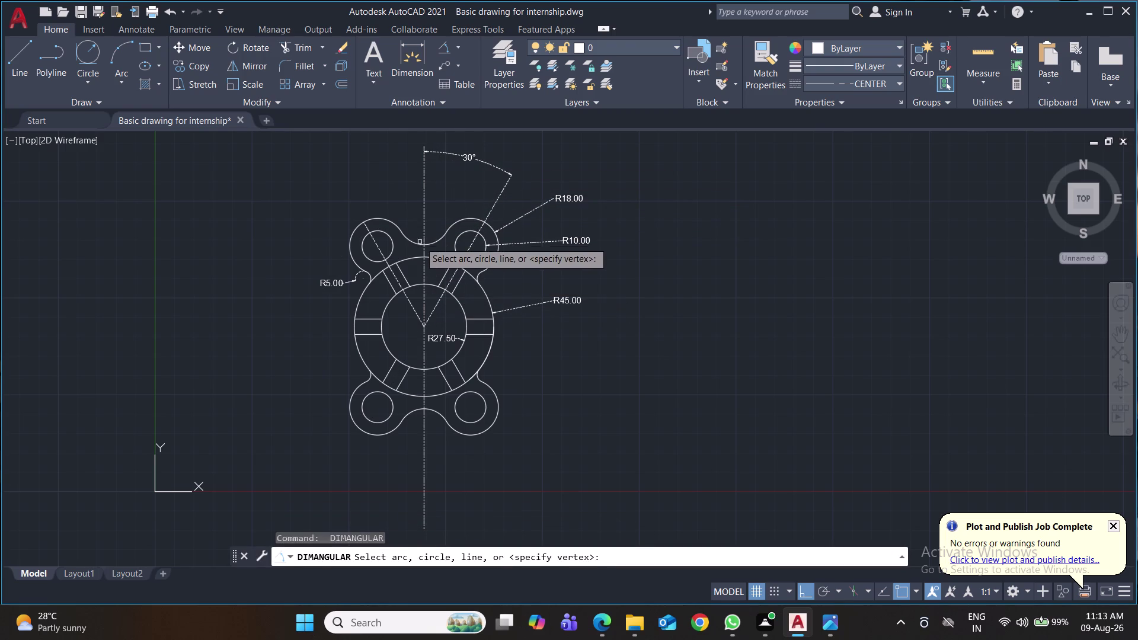
click(424, 222)
click(380, 251)
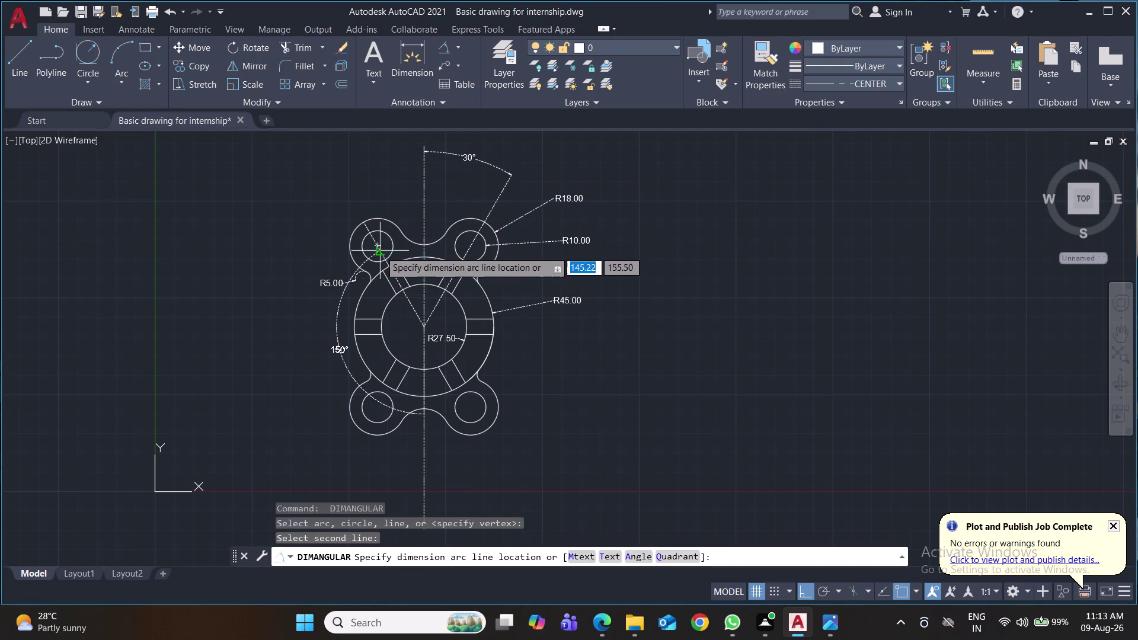
click(378, 159)
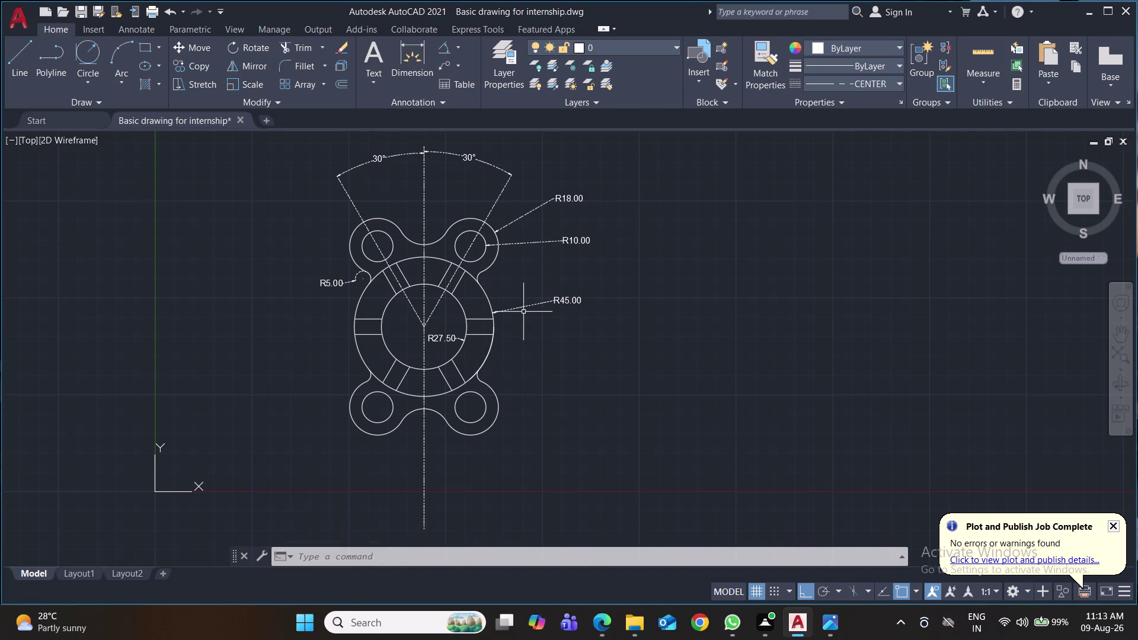
Select the R18.00, R10.00 and right 30° angle dimensions.
click(524, 243)
click(525, 213)
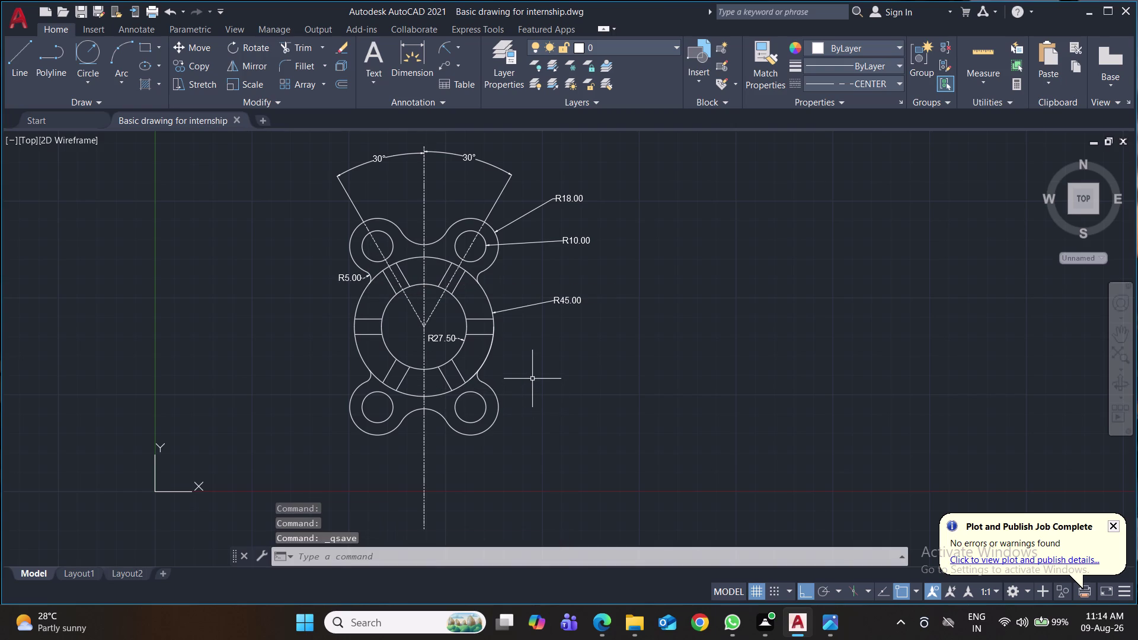
Set the current linetype to ByLayer, then dimension the bottom notch arc as R17.00.
click(442, 48)
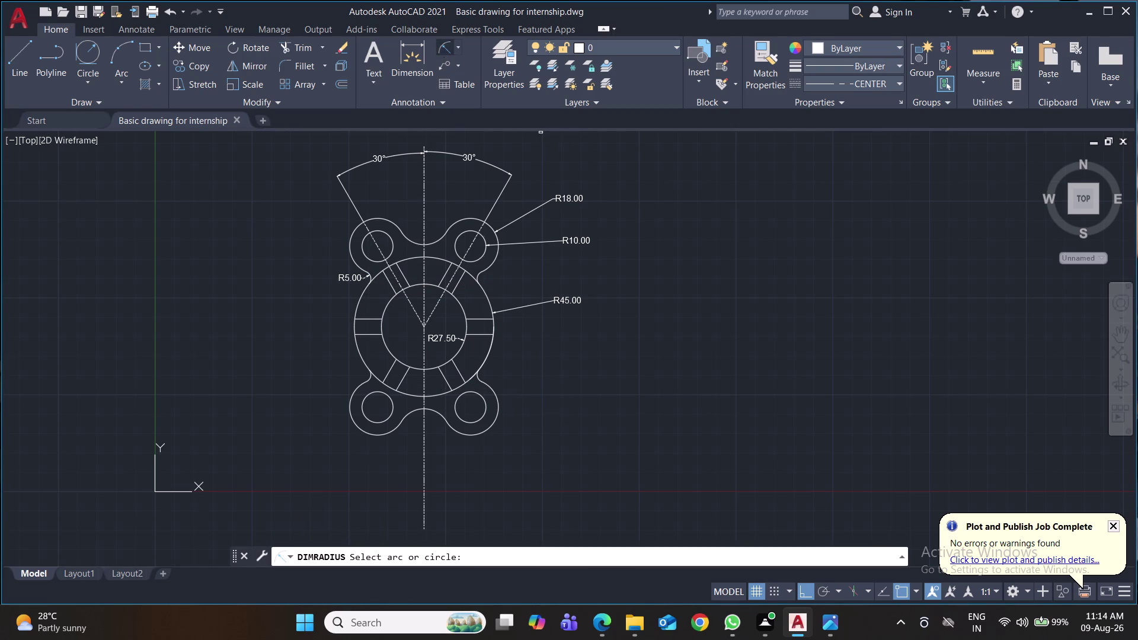
click(432, 411)
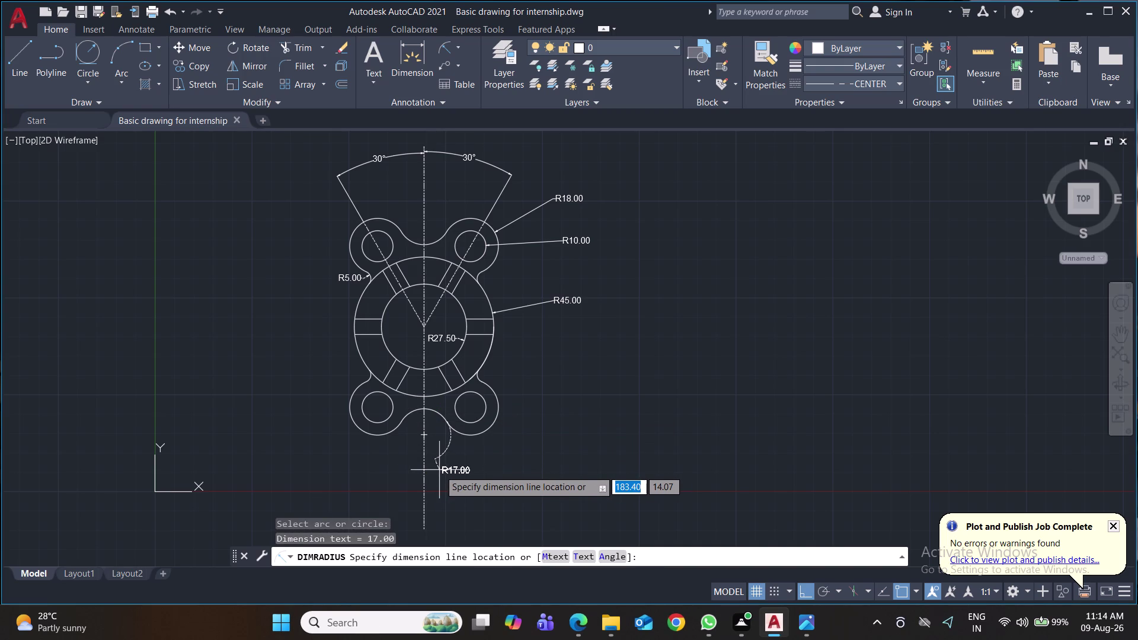
key(Escape)
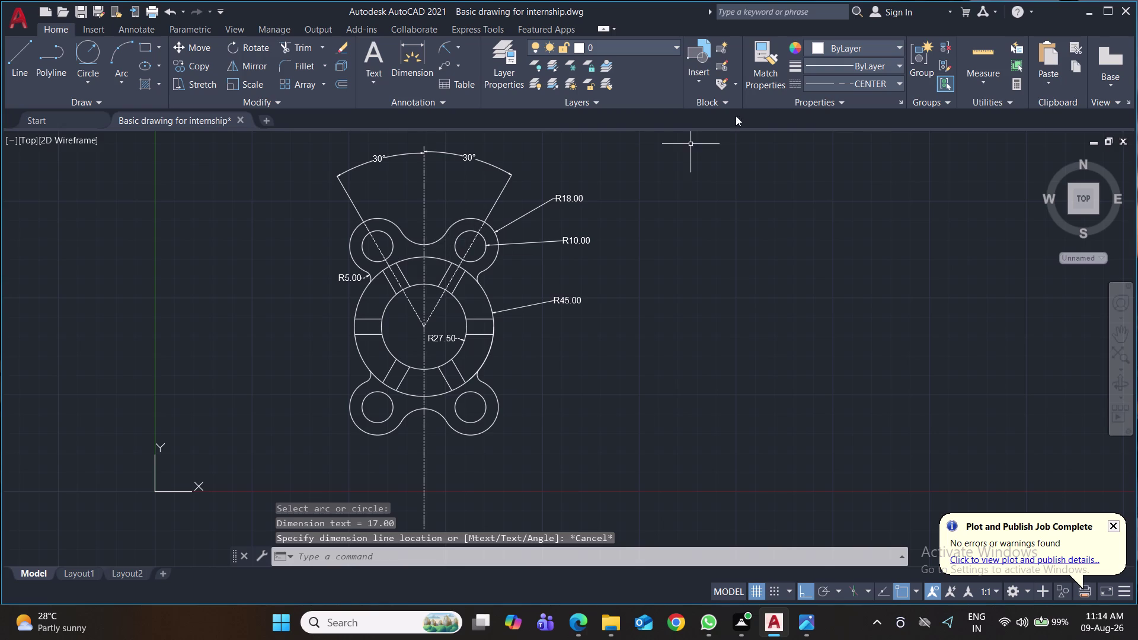
click(895, 83)
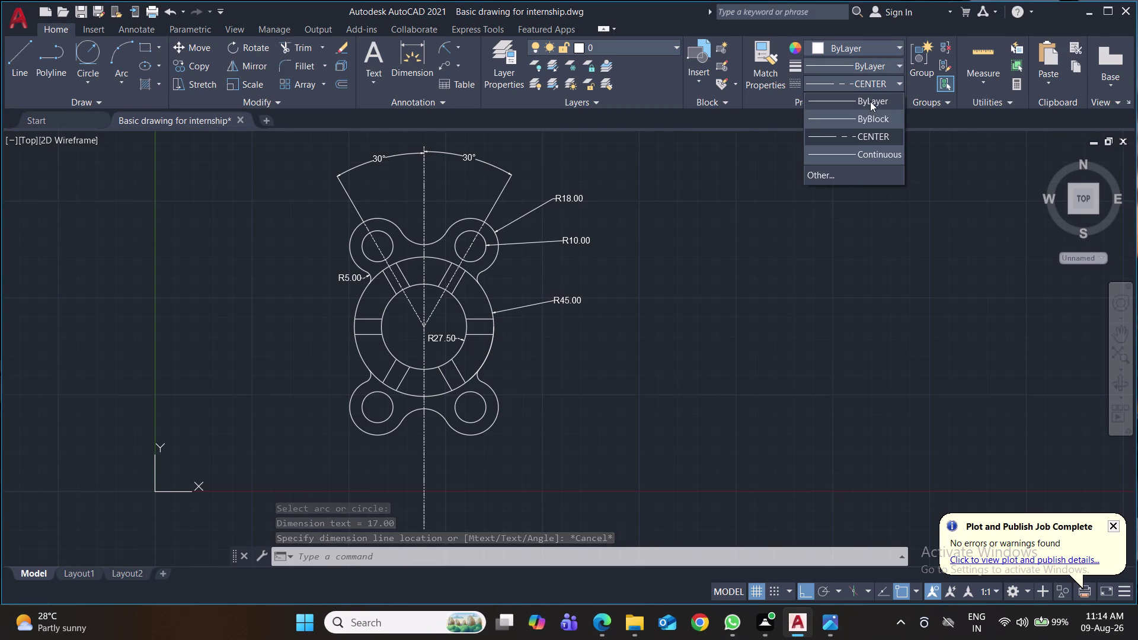
click(870, 101)
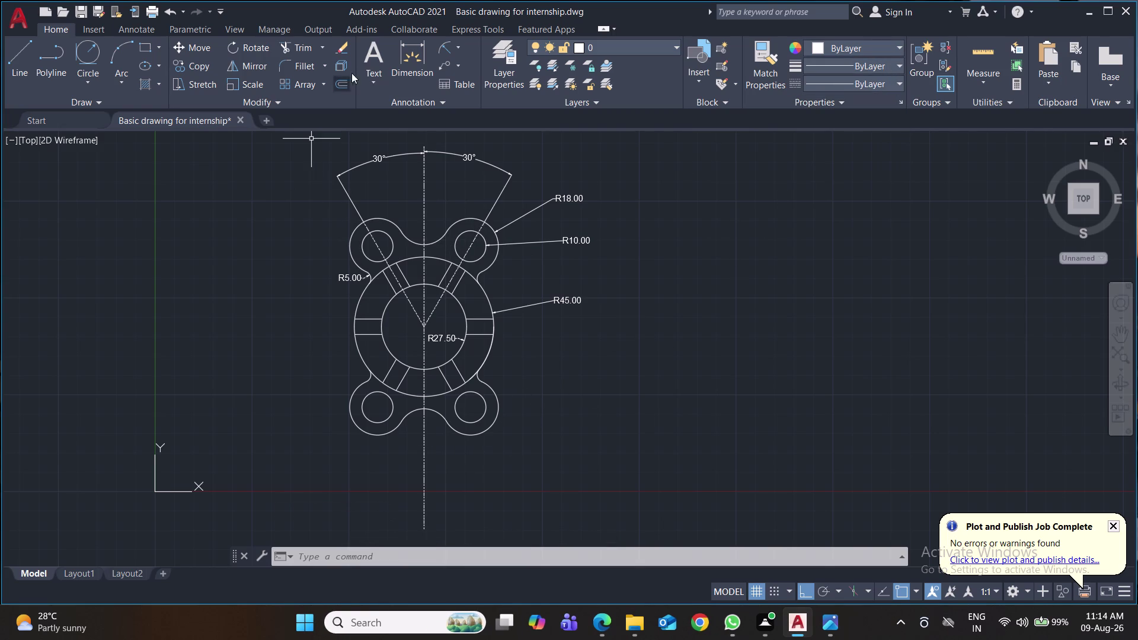
click(445, 49)
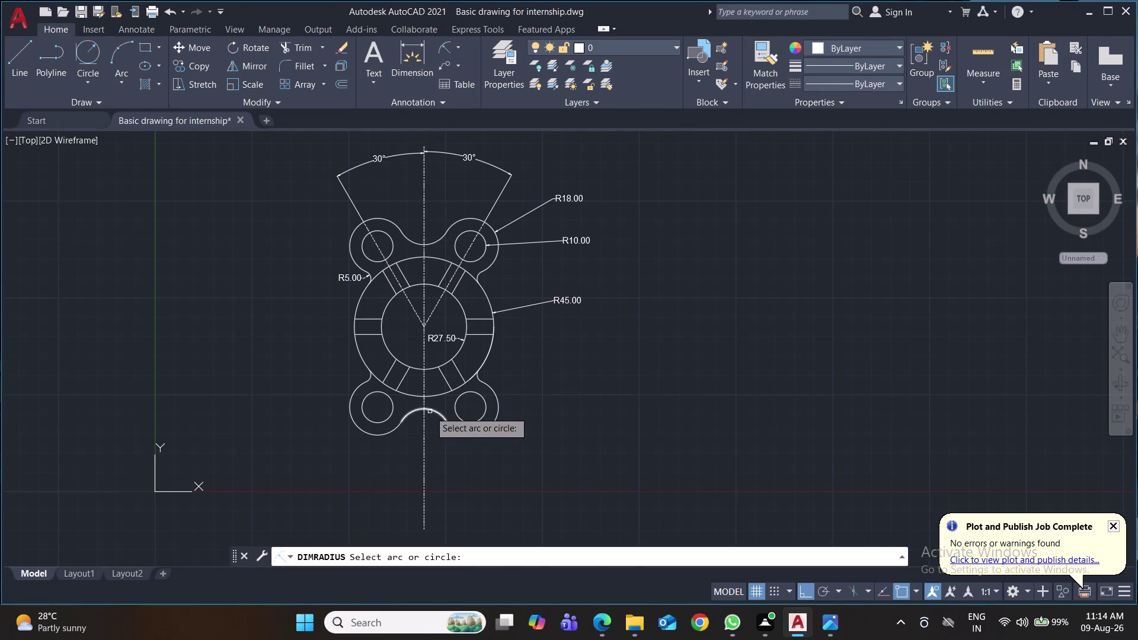
click(431, 411)
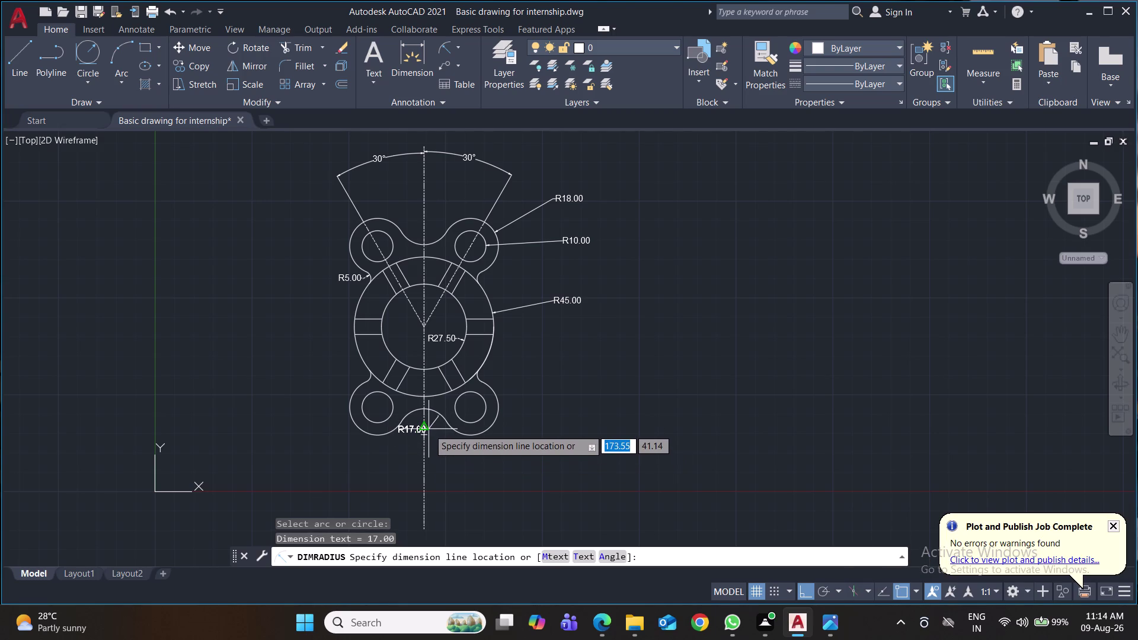
click(428, 429)
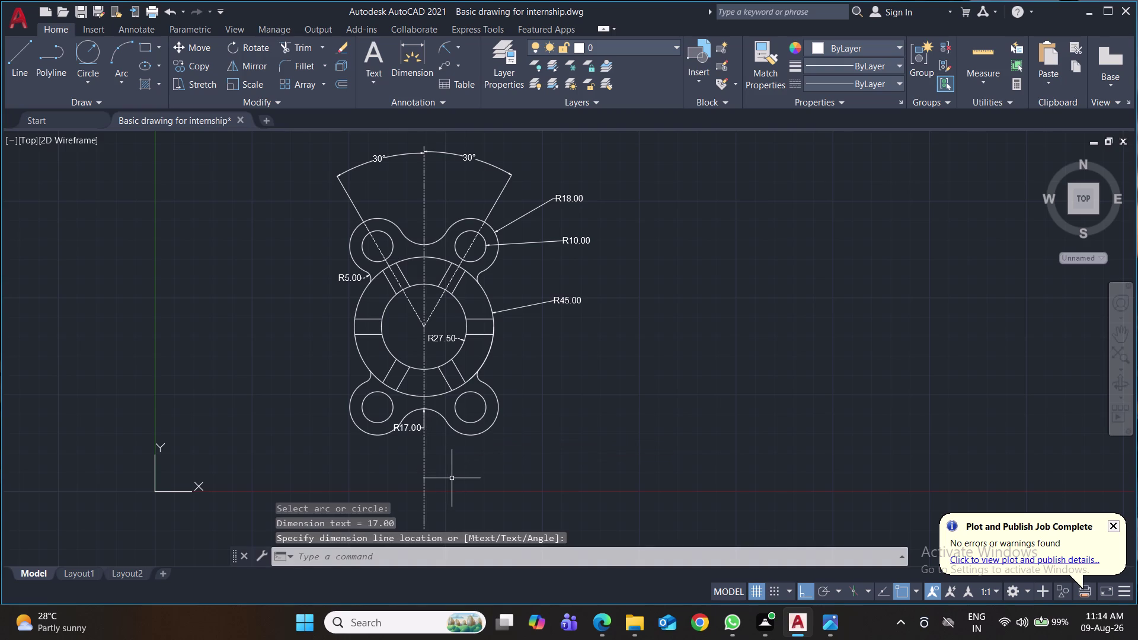
key(ctrl+s)
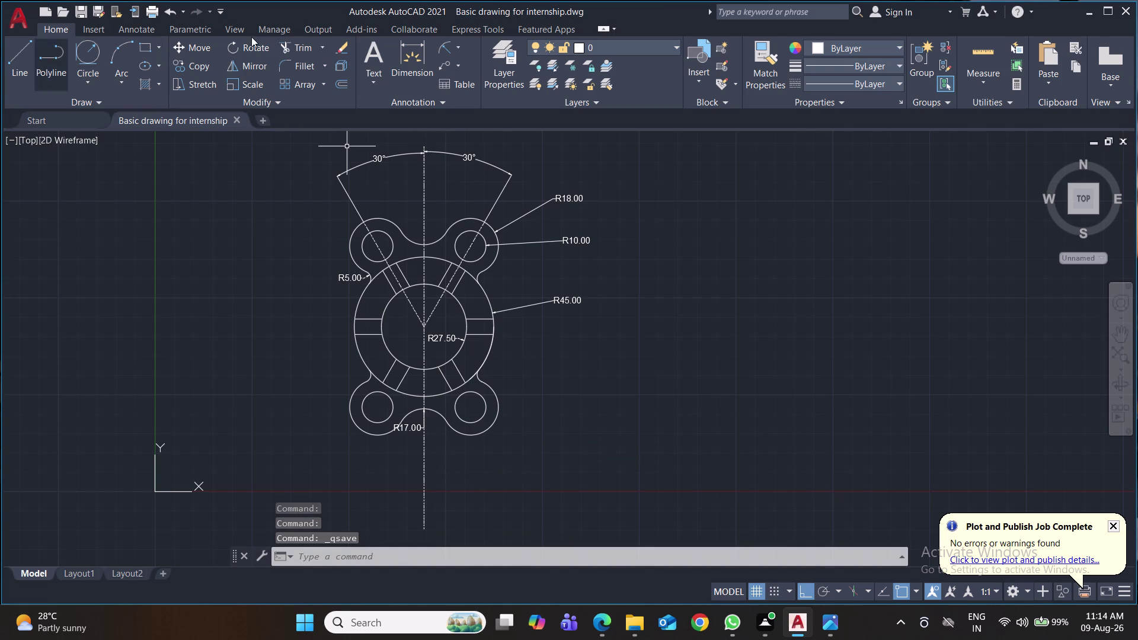
click(462, 46)
Attempt an aligned dimension between the lower-right hole and flange centre, cancelling twice.
click(468, 98)
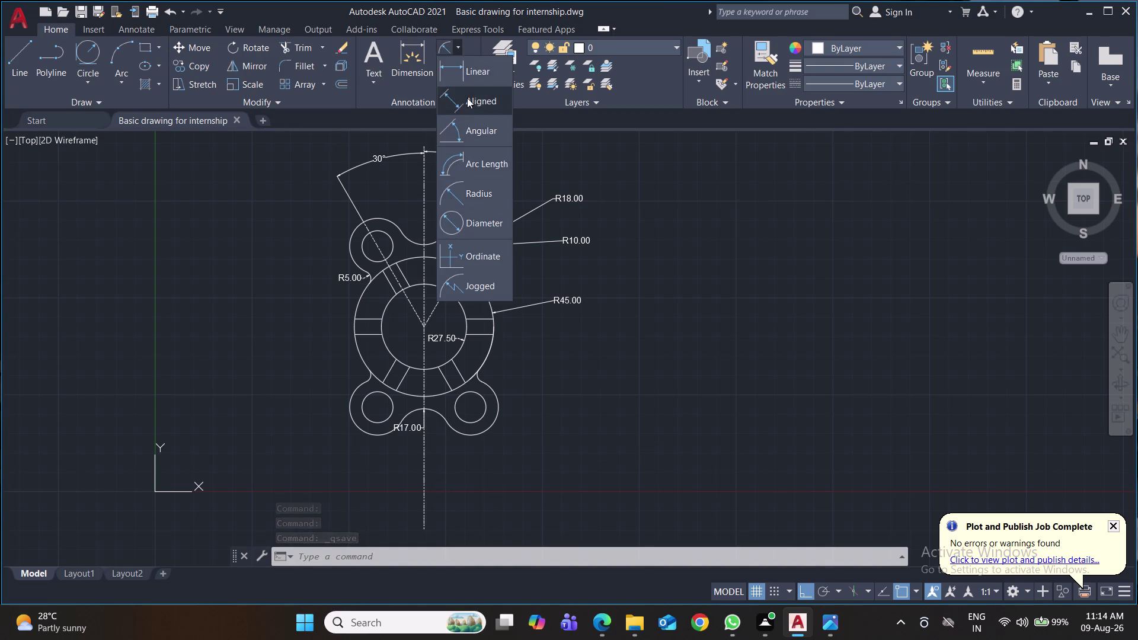
click(423, 330)
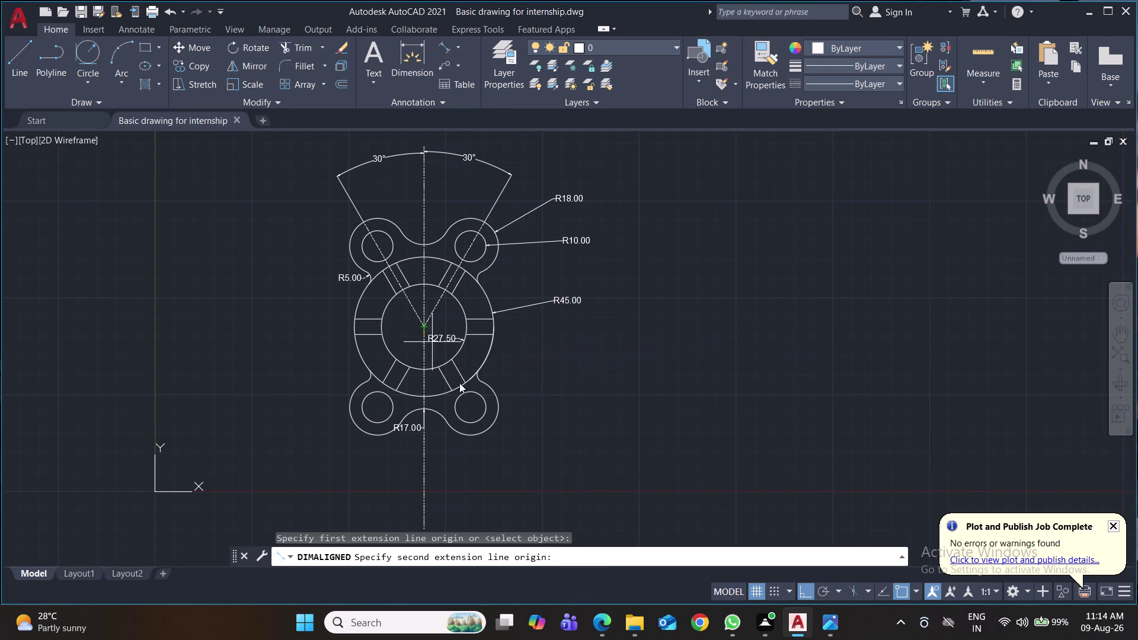
click(470, 407)
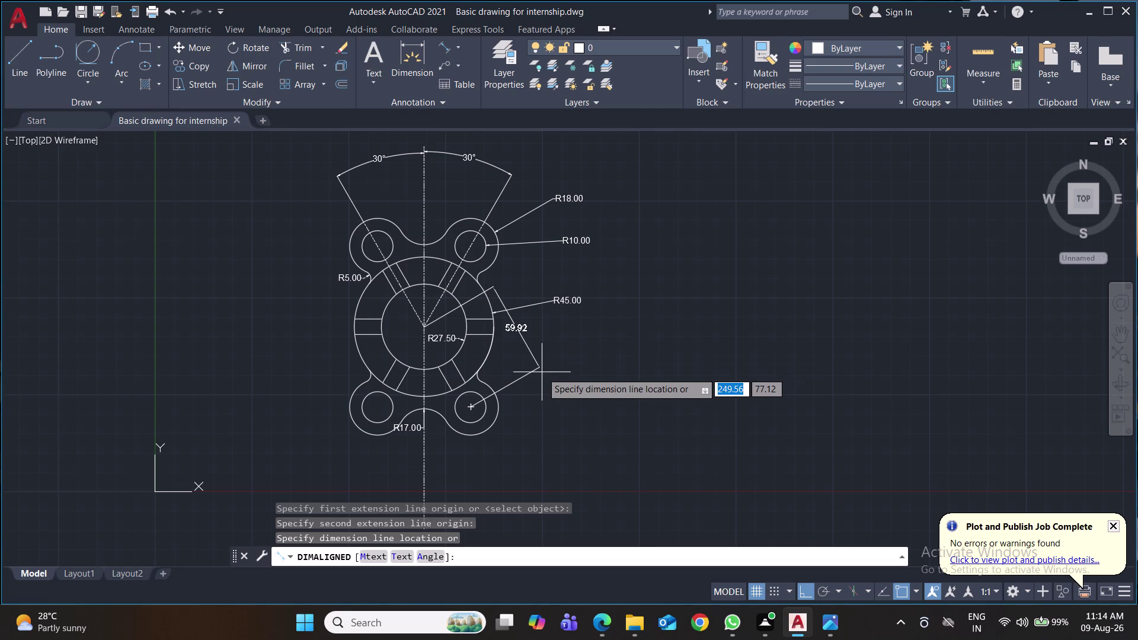
key(Escape)
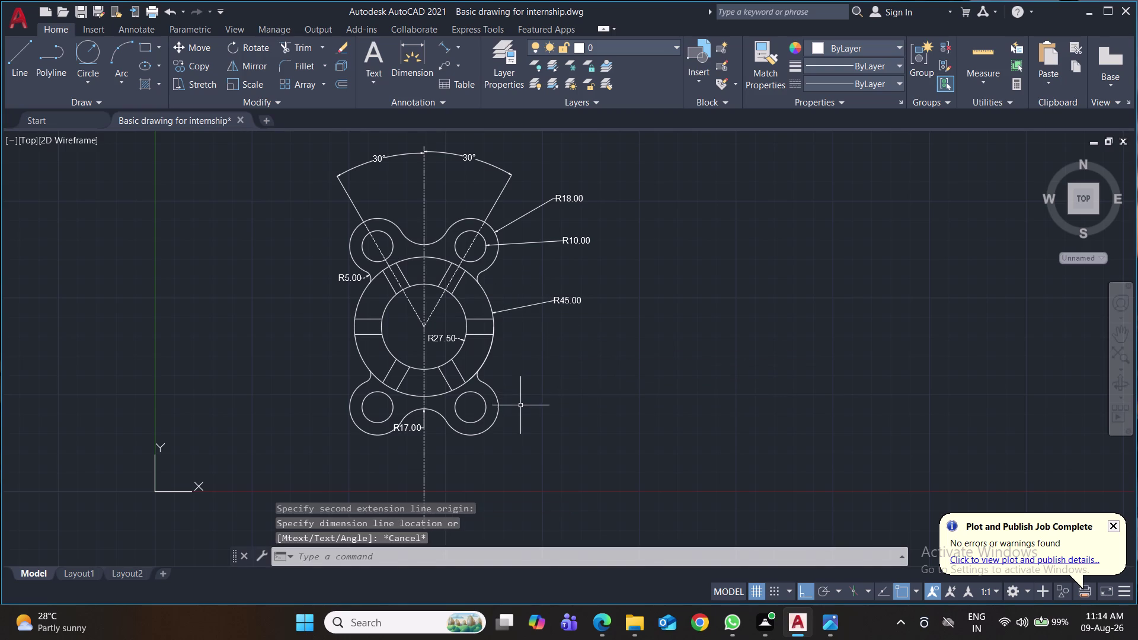
click(442, 47)
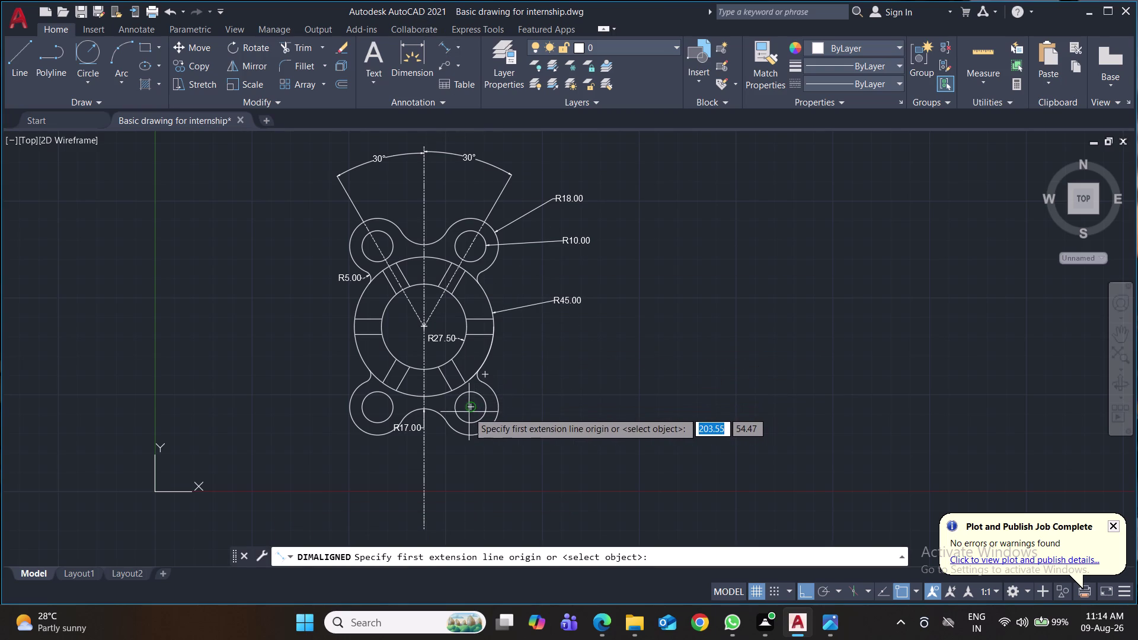
click(470, 409)
scroll(up, 3)
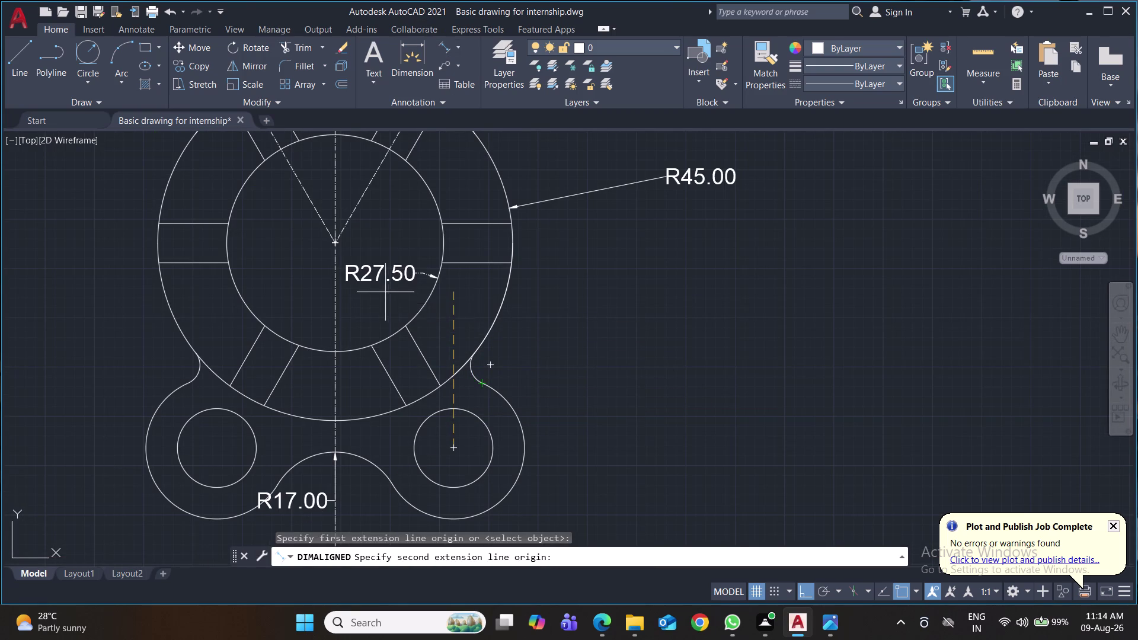
click(337, 245)
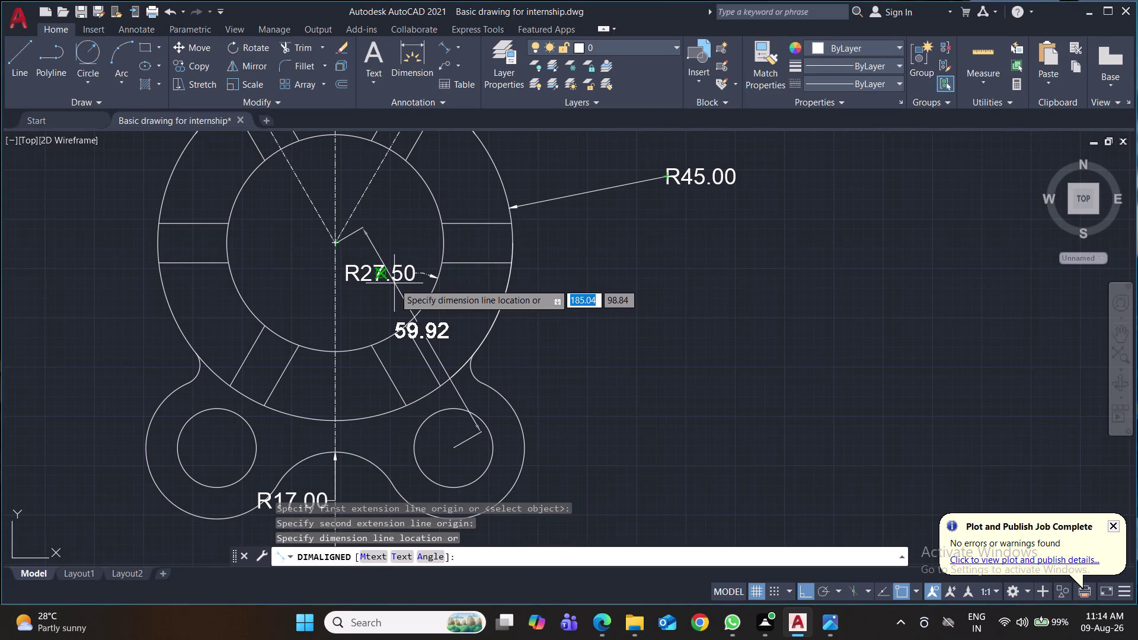
key(Delete)
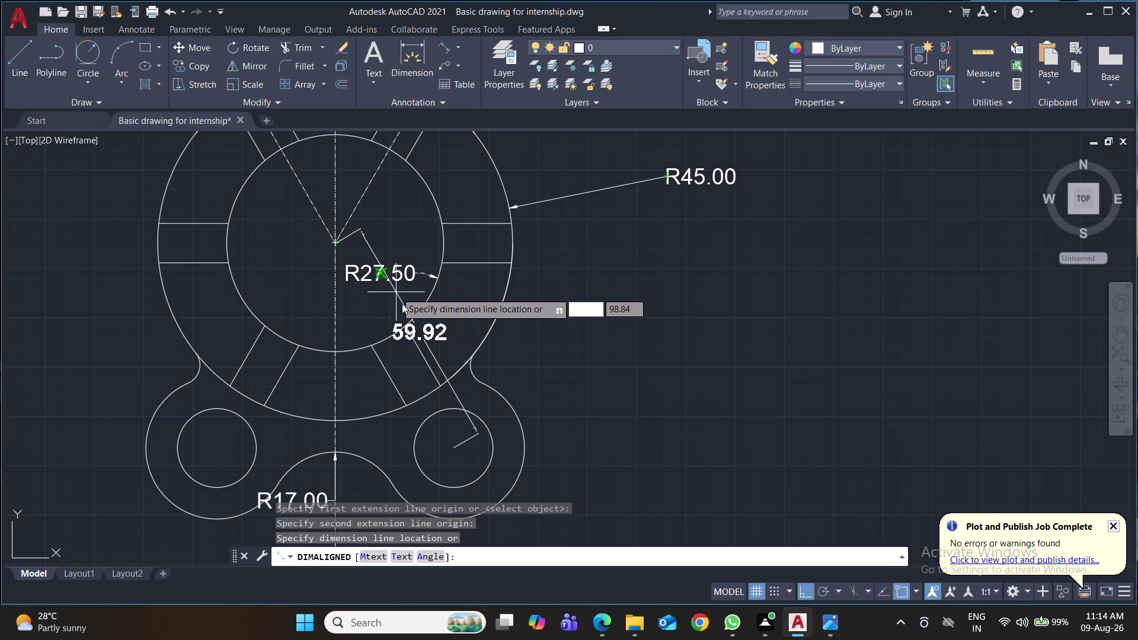
key(Escape)
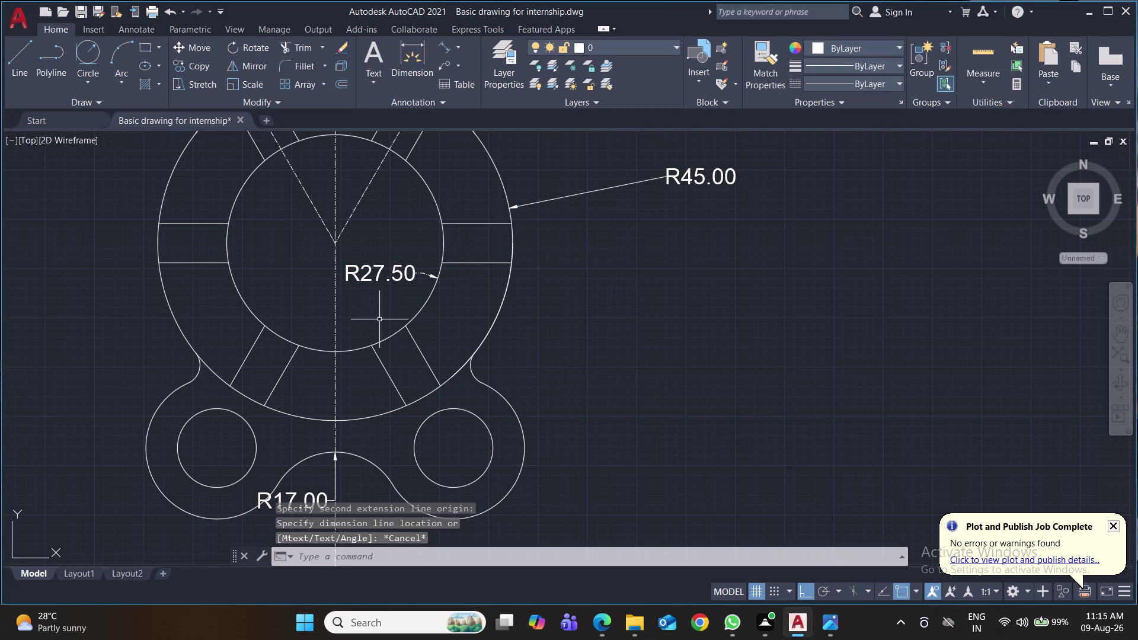
Place the 60.08 aligned dimension from the lower-right hole centre to the flange centre.
click(445, 48)
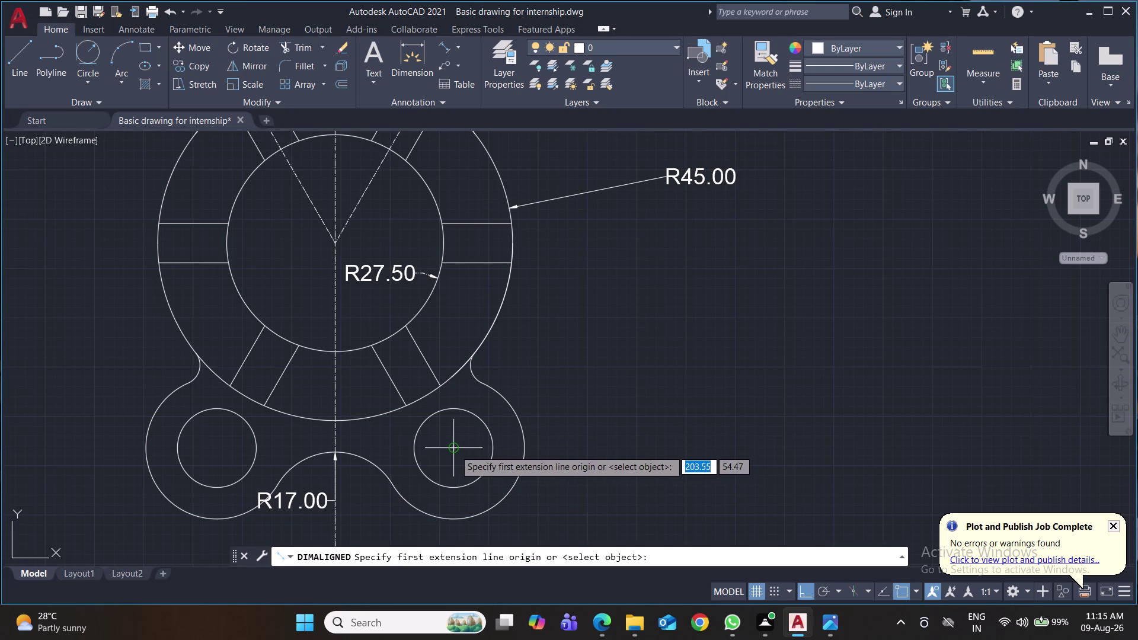
click(454, 450)
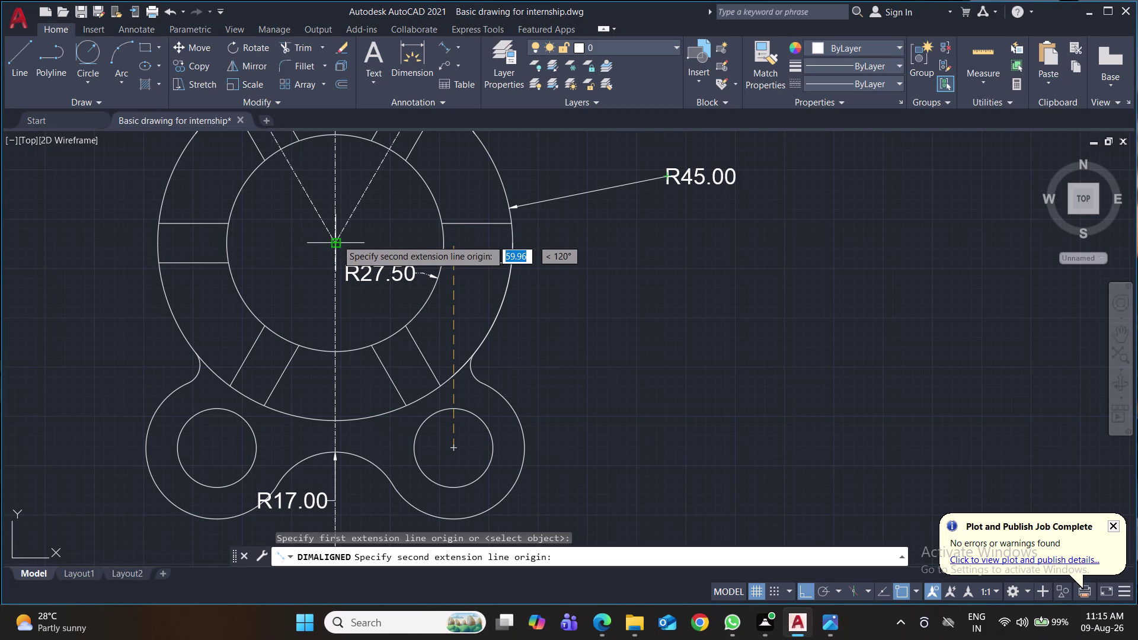
click(337, 238)
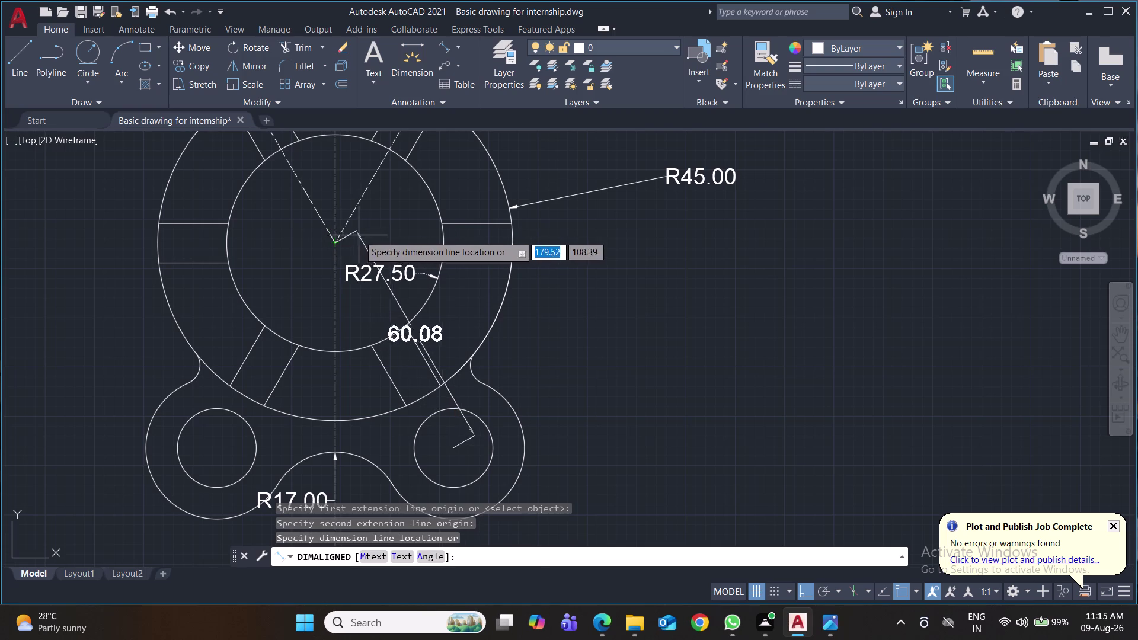
click(561, 161)
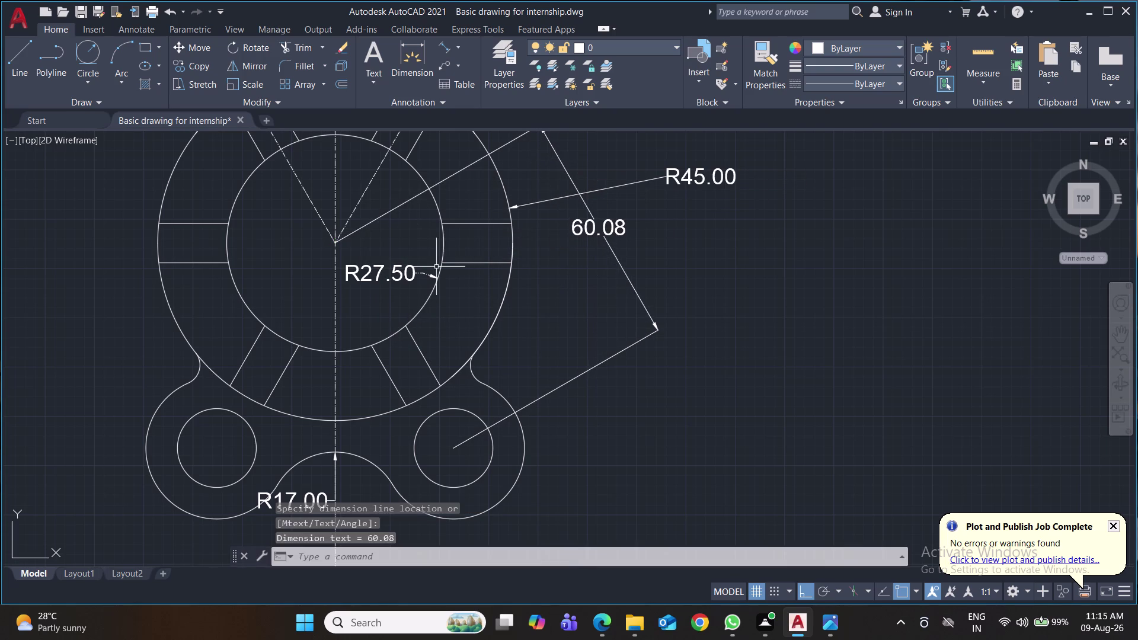
scroll(down, 3)
scroll(down, 3)
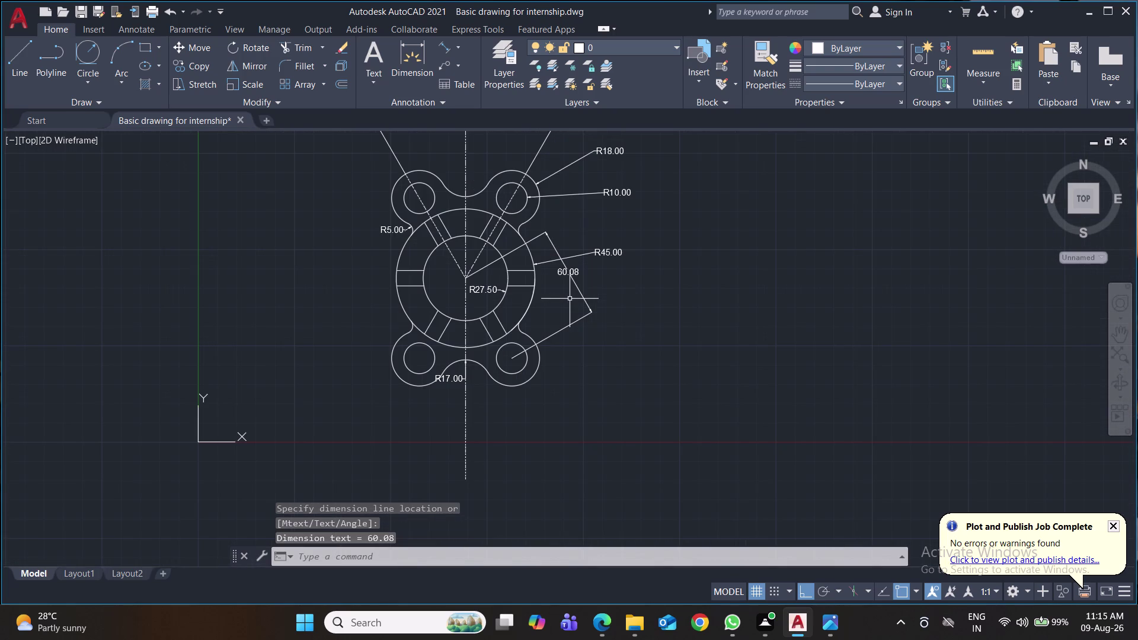
scroll(up, 3)
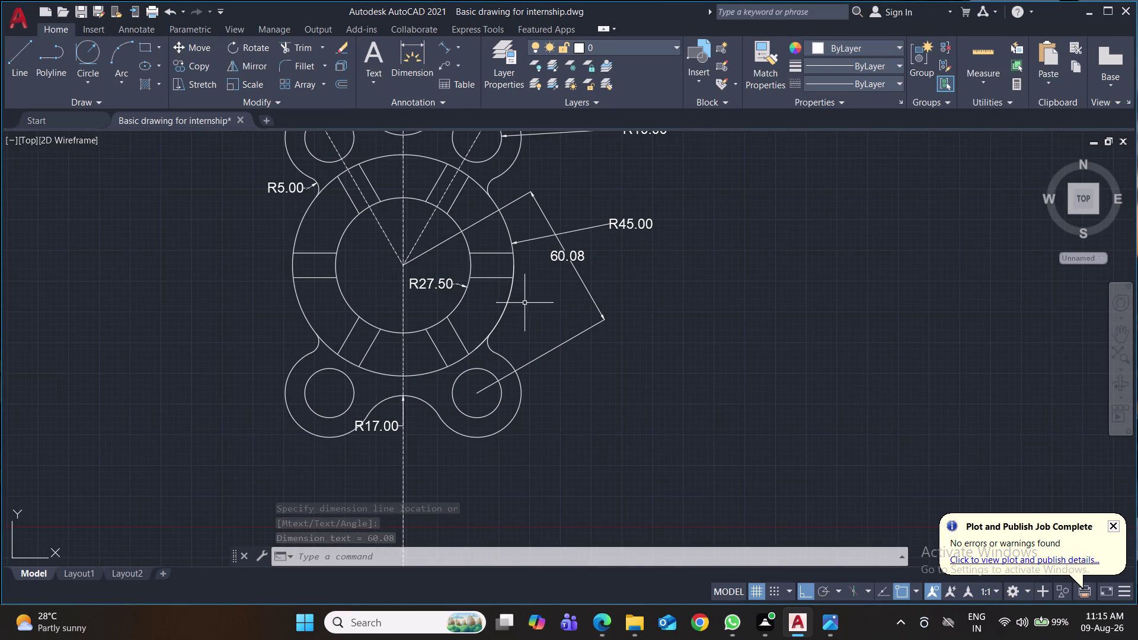
key(space)
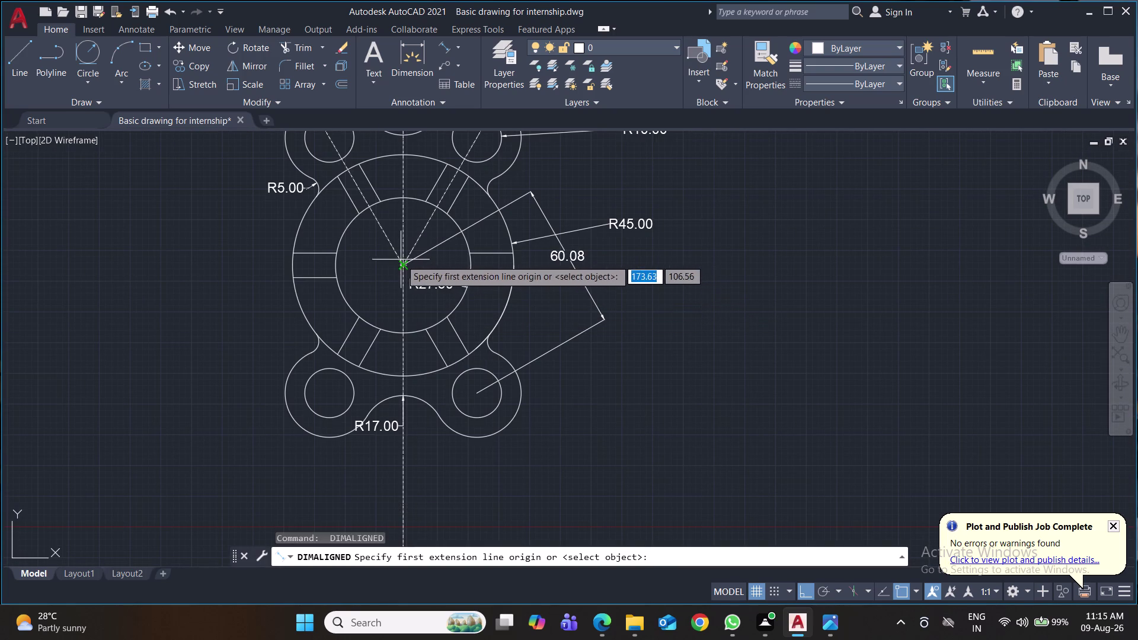
Place a 60.00 aligned dimension from the flange centre to the upper-left hole.
click(404, 265)
middle_drag(443, 271, 492, 381)
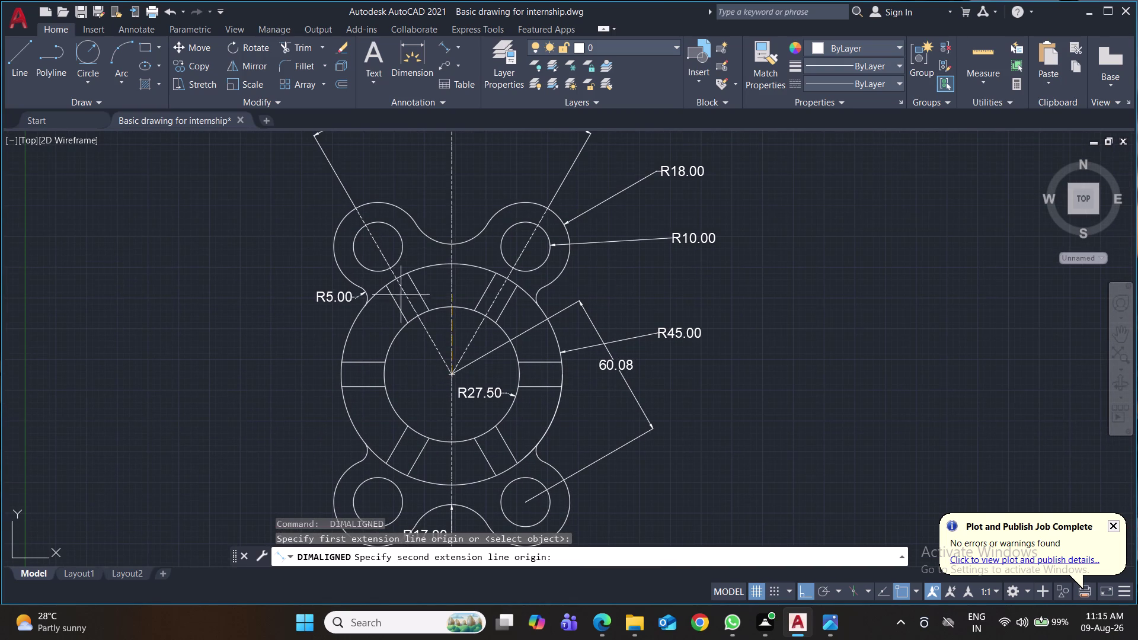
click(377, 249)
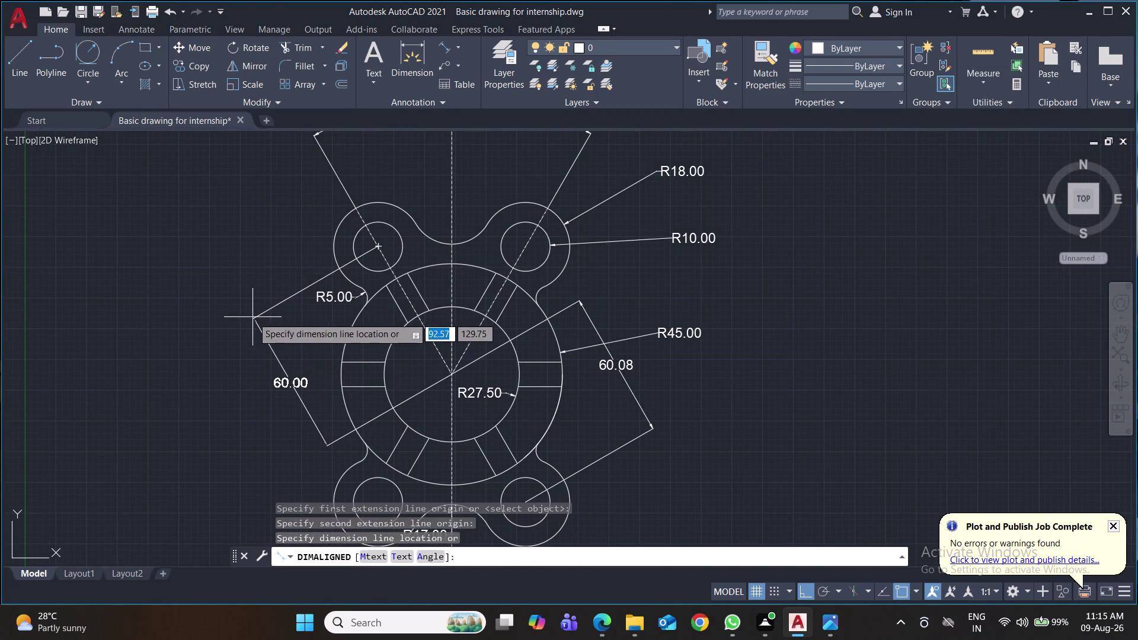
click(252, 317)
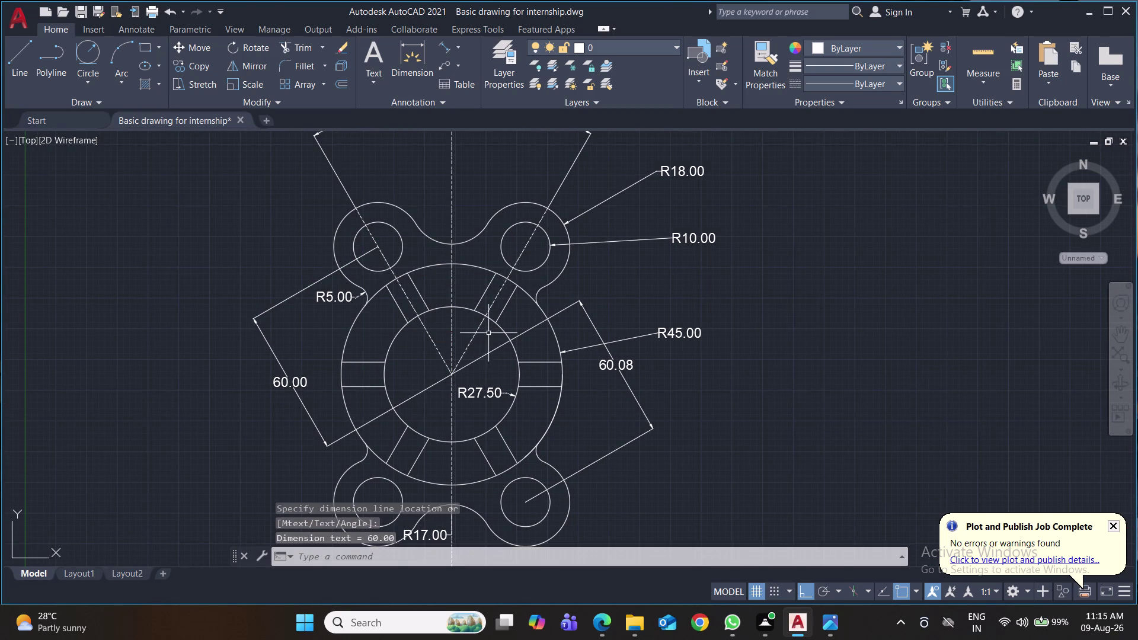
Erase the 60.08 dimension, then add and erase a trial 60.05 aligned dimension.
click(490, 353)
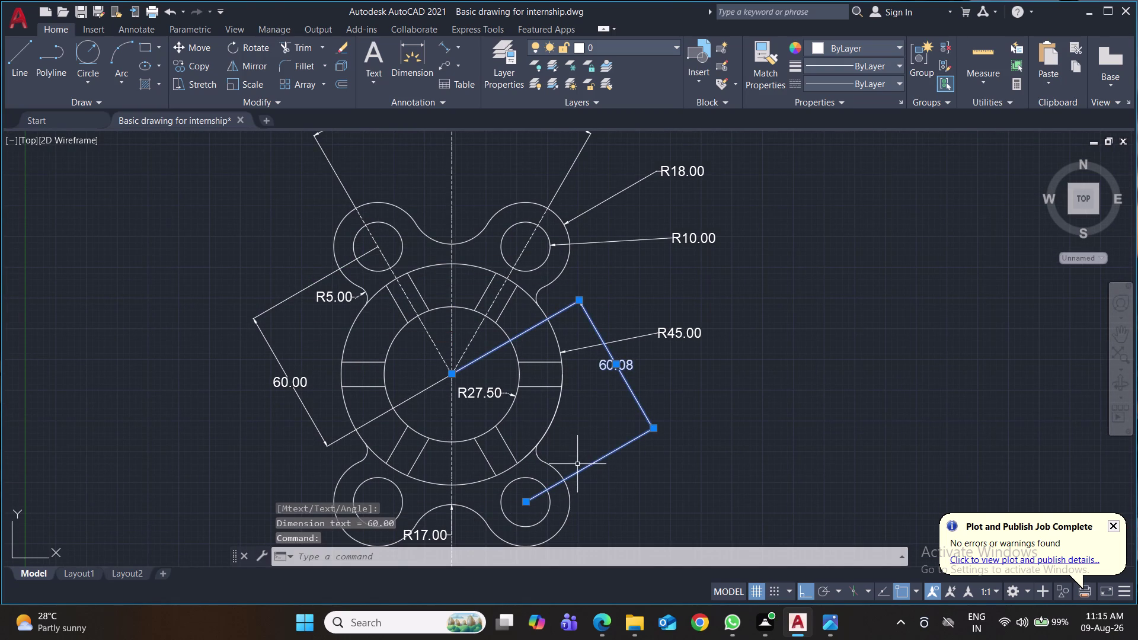
key(Delete)
click(446, 49)
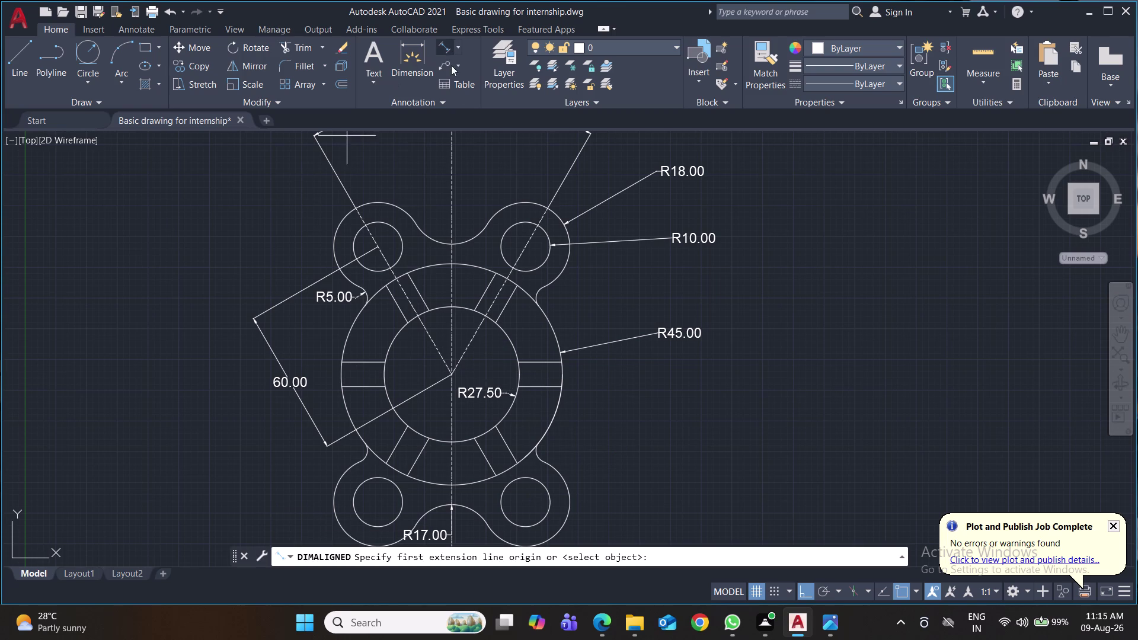
click(449, 374)
click(529, 503)
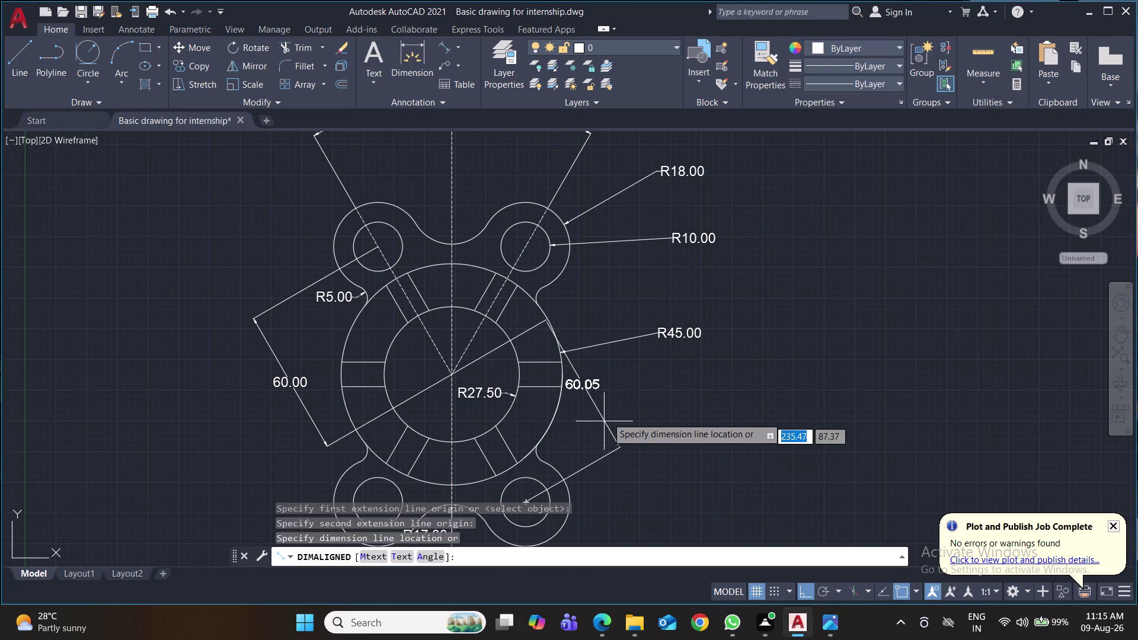
click(626, 395)
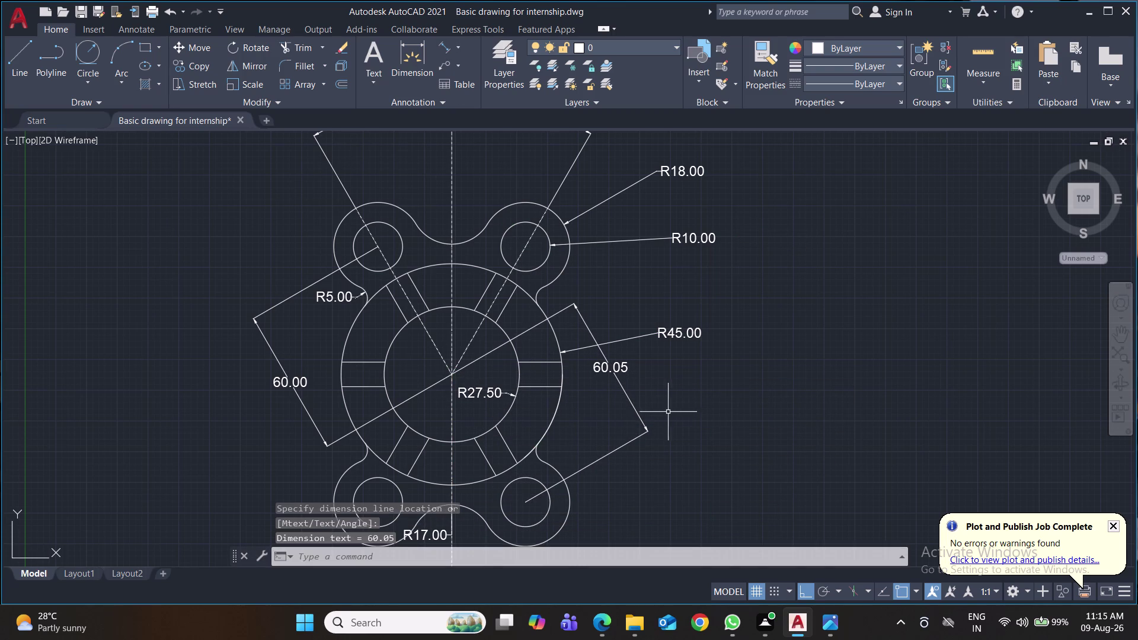
click(491, 349)
key(Delete)
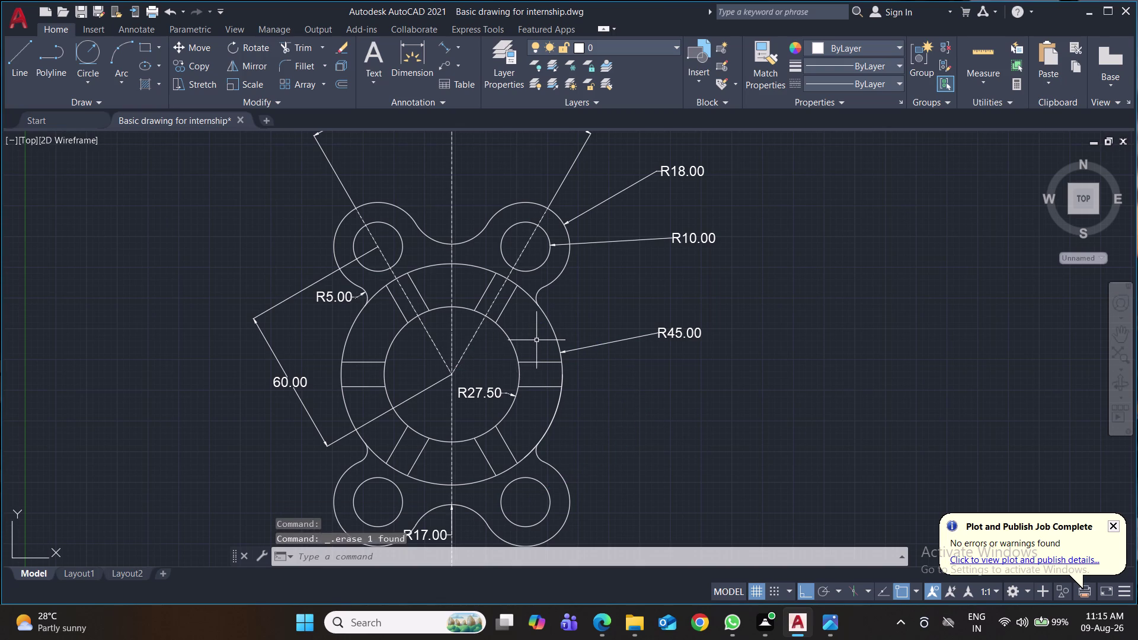
Try two aligned dimensions along the lower slot (59.96, 60.08) and cancel both.
scroll(down, 3)
middle_drag(580, 378, 567, 334)
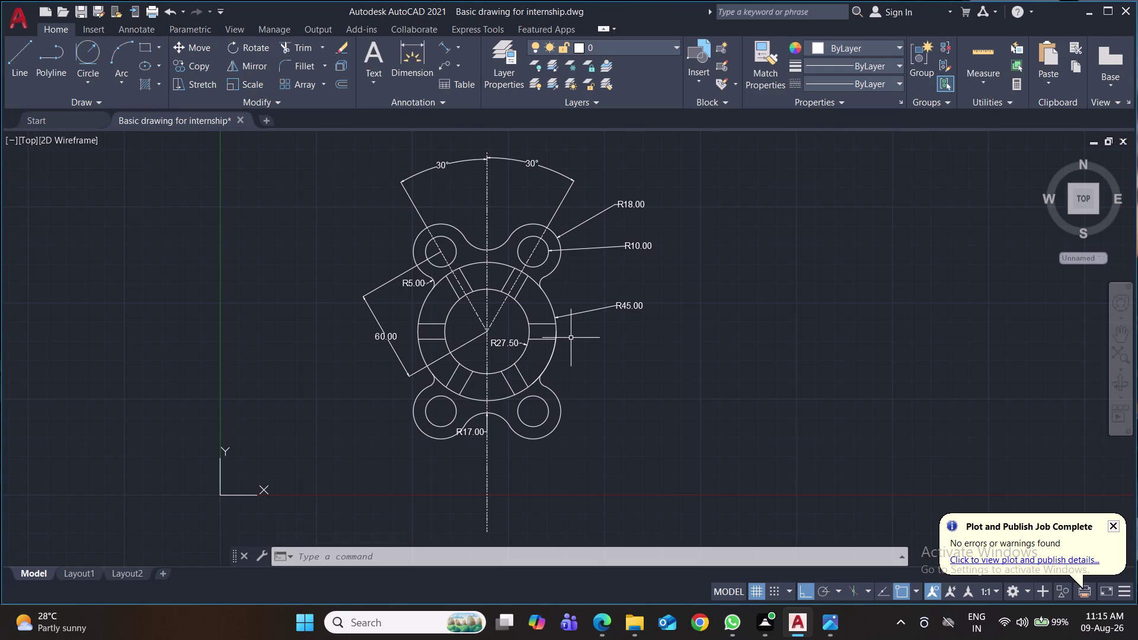
scroll(up, 3)
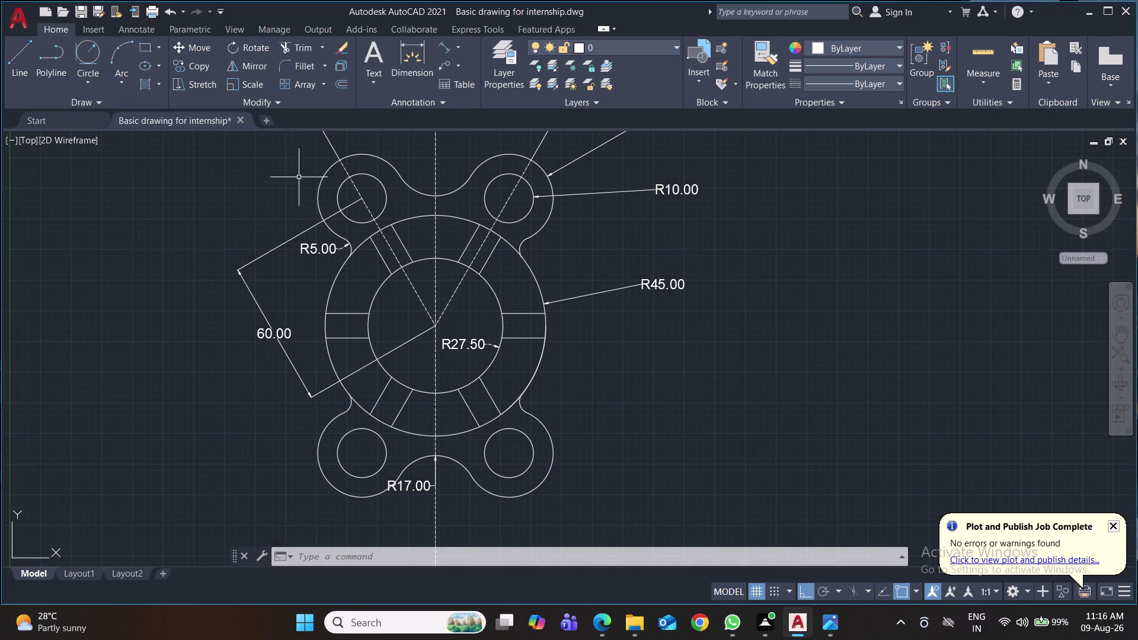
click(446, 45)
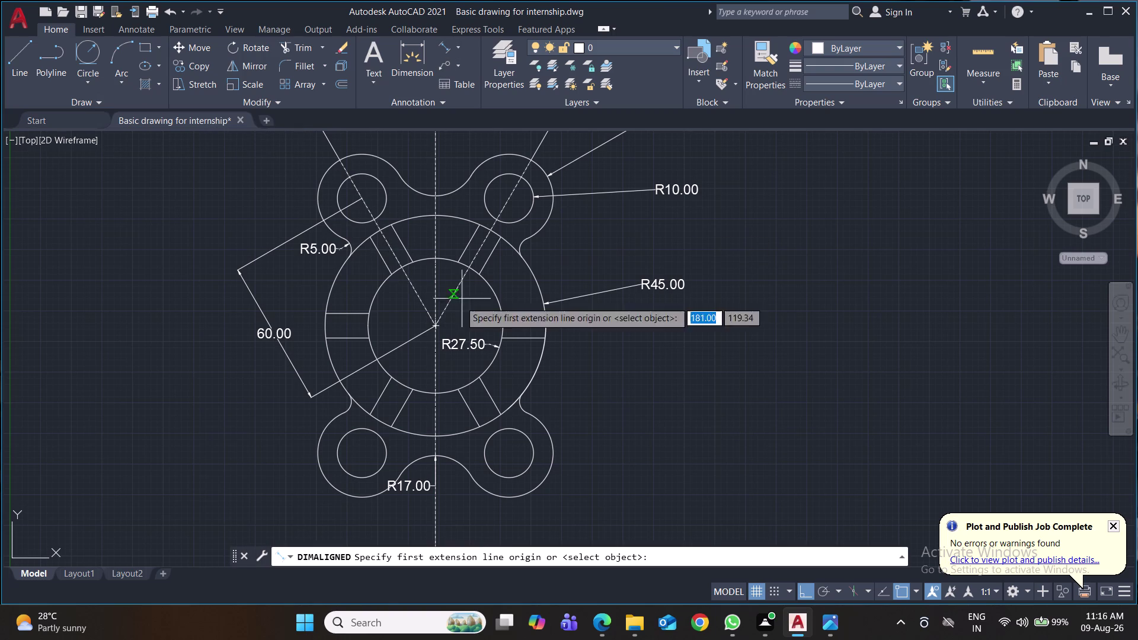
scroll(up, 3)
click(429, 319)
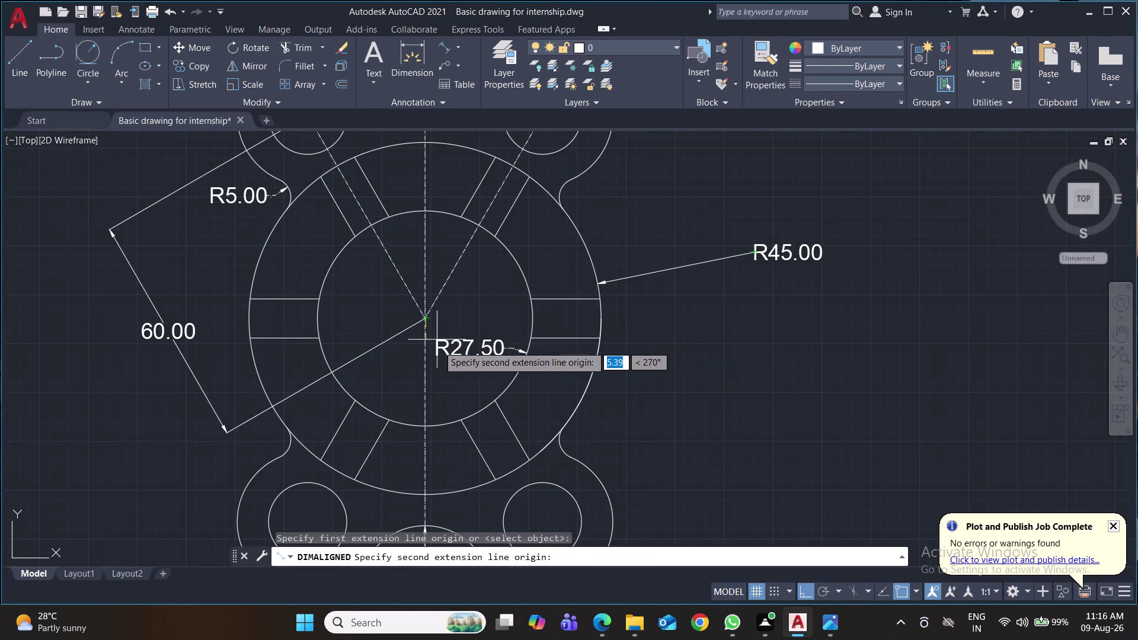
click(543, 520)
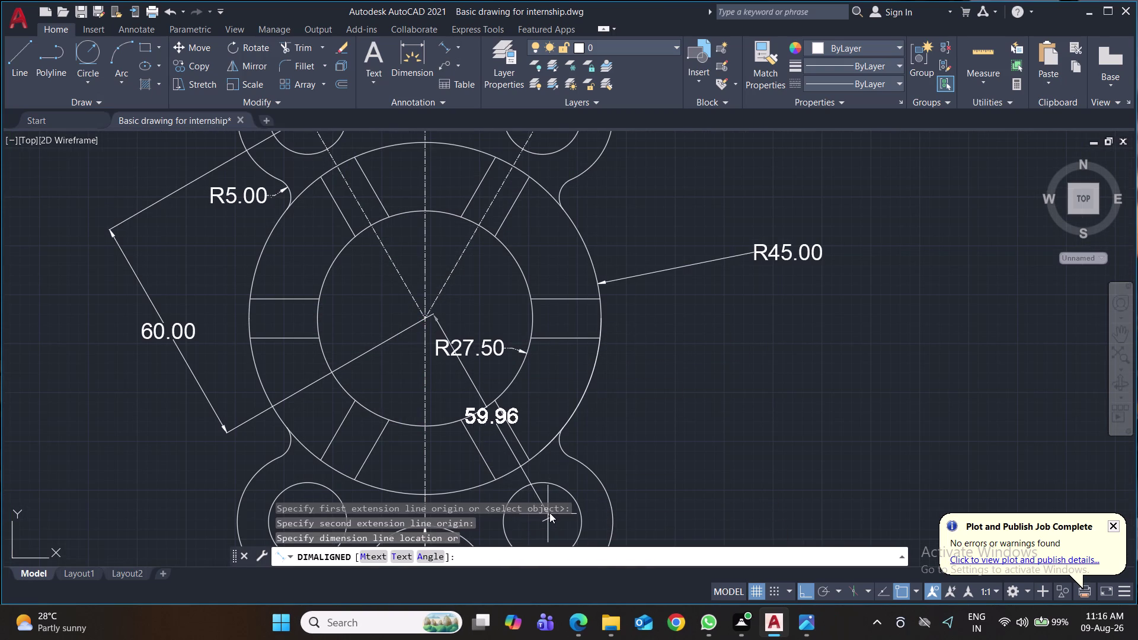
key(Escape)
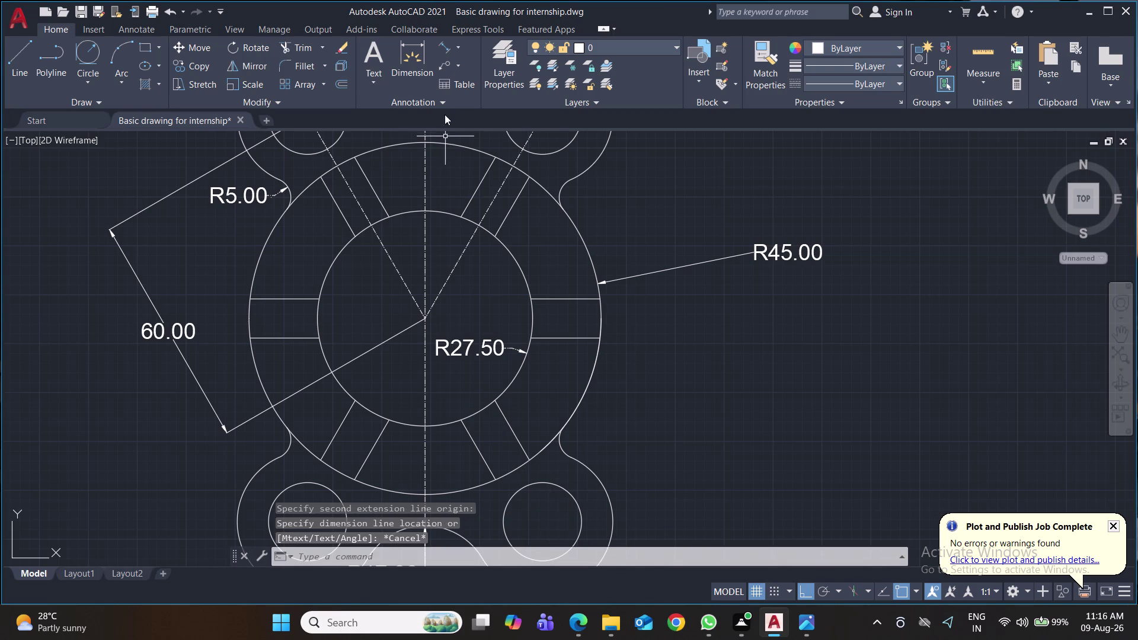
click(448, 50)
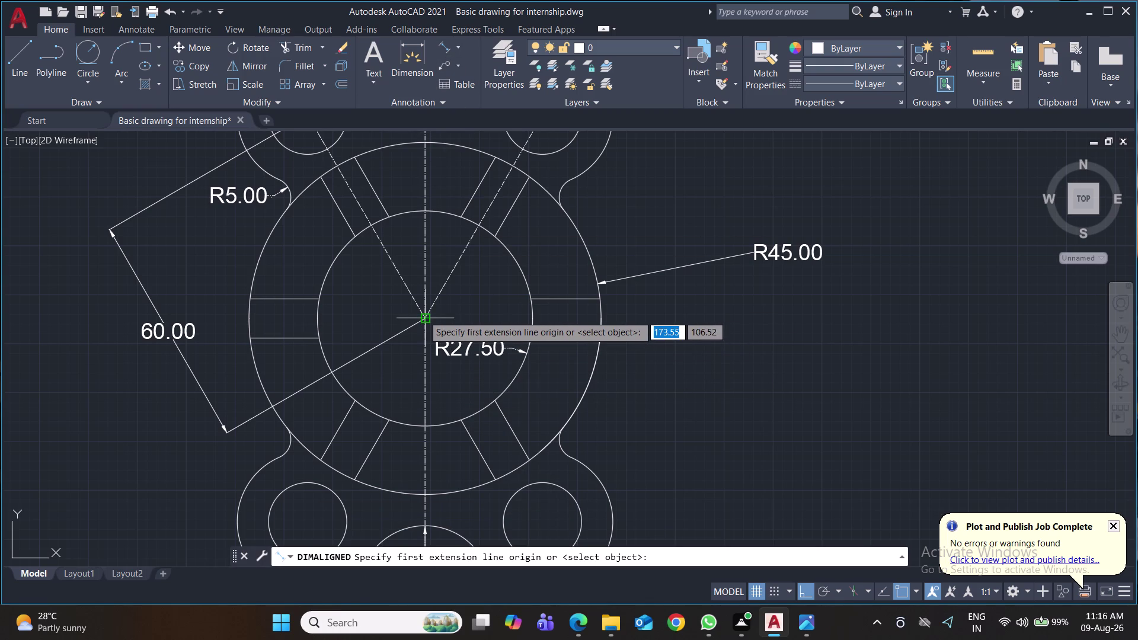
click(422, 316)
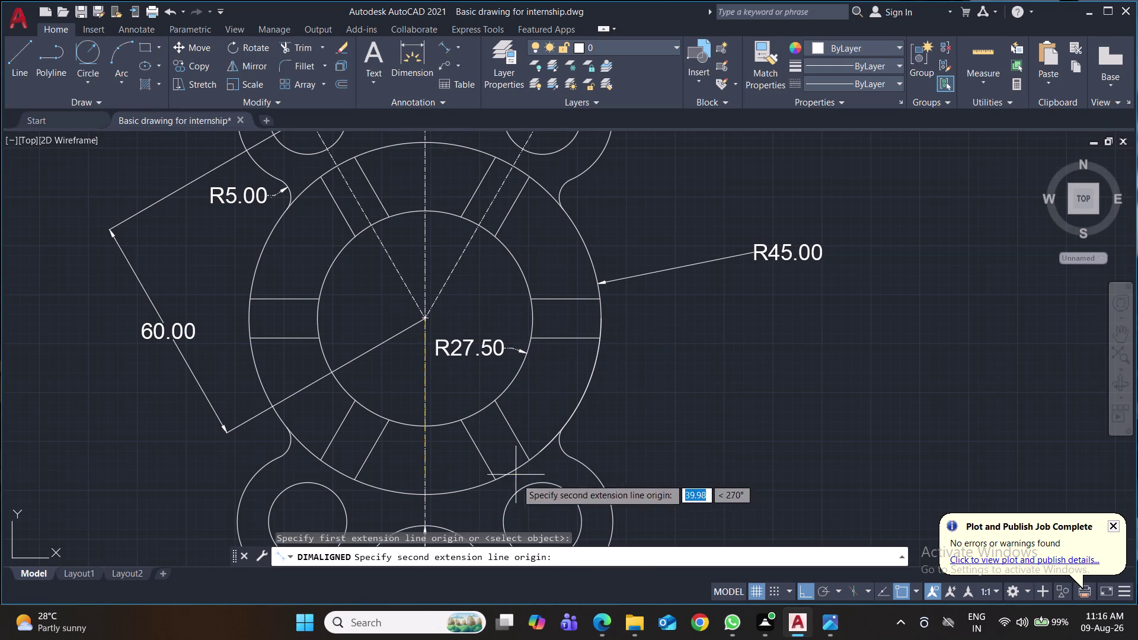
click(546, 523)
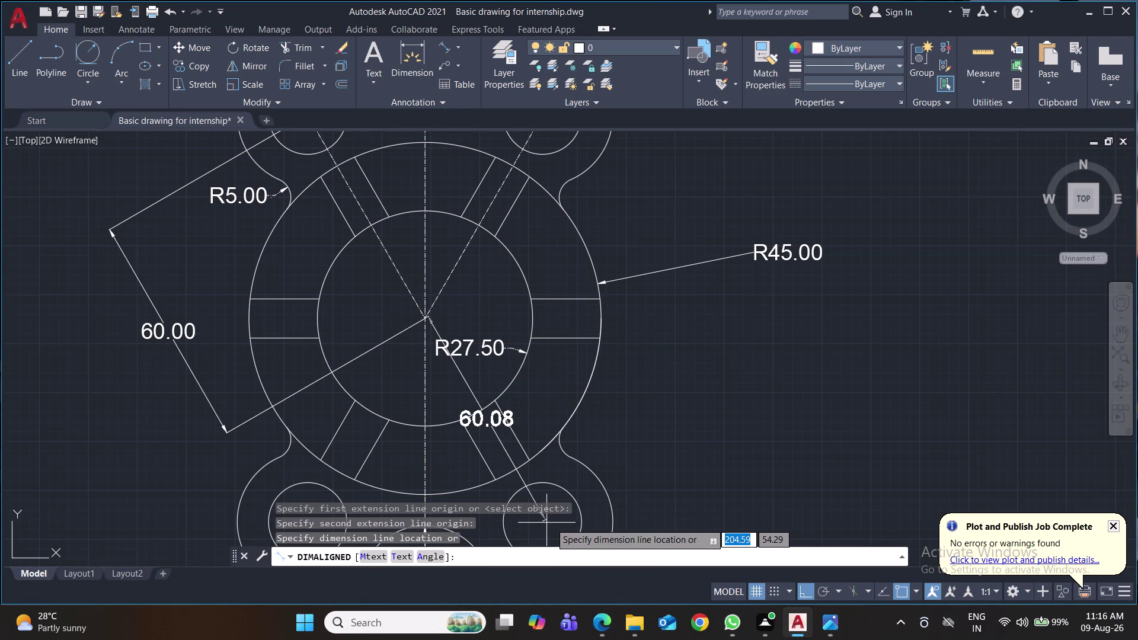
key(Escape)
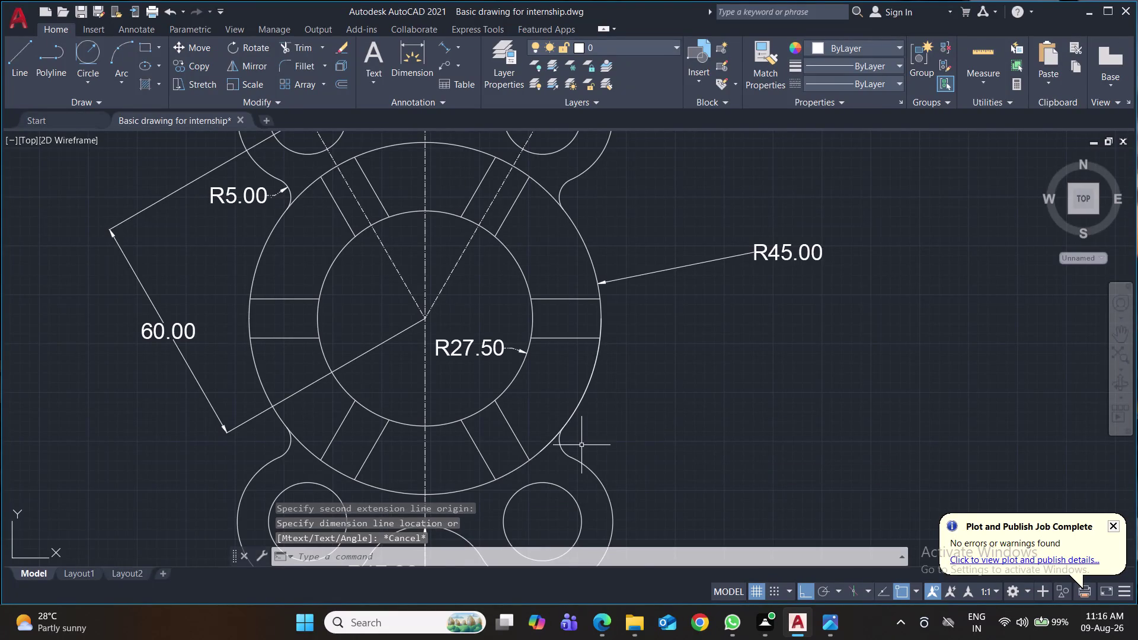
Recentre the flange view and save the drawing.
scroll(down, 3)
scroll(down, 3)
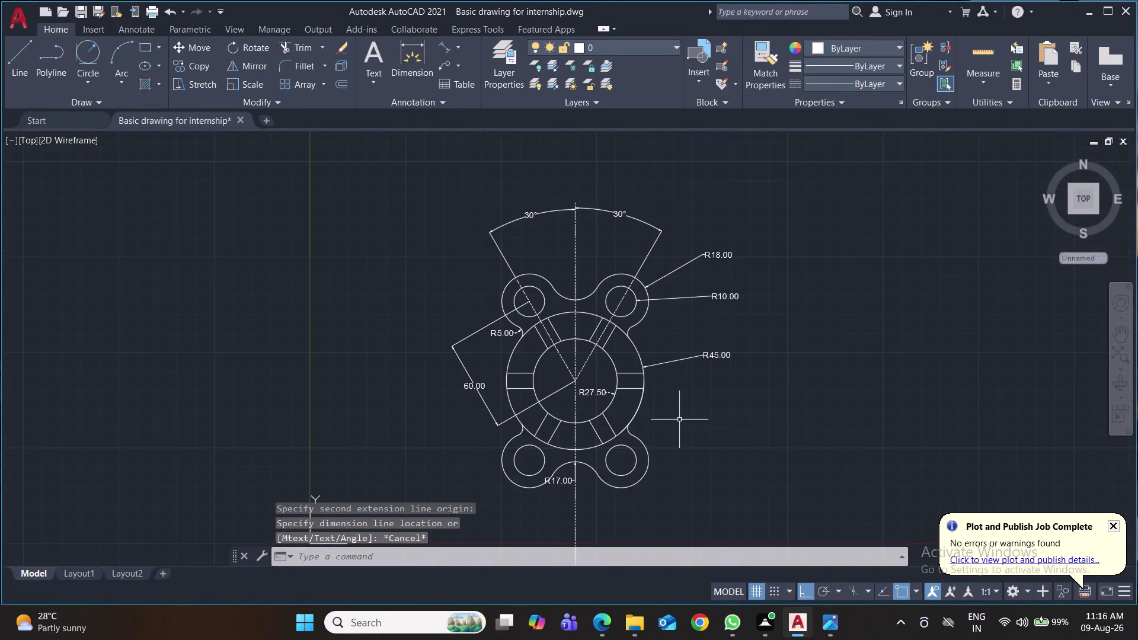
middle_drag(704, 421, 676, 383)
scroll(up, 3)
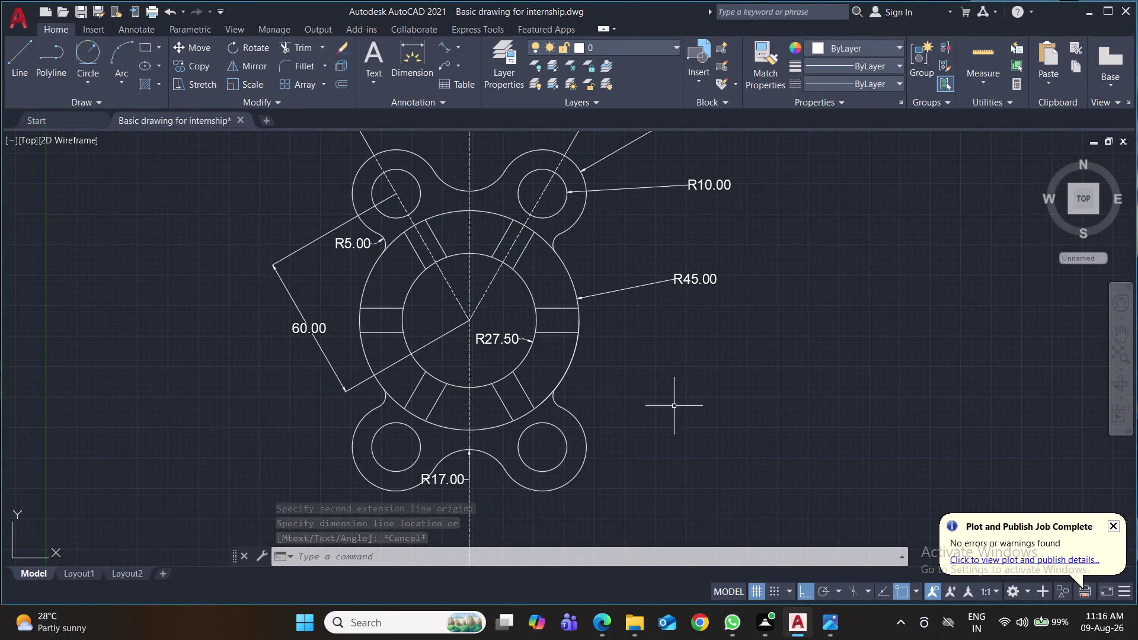
key(ctrl+s)
middle_drag(663, 403, 658, 368)
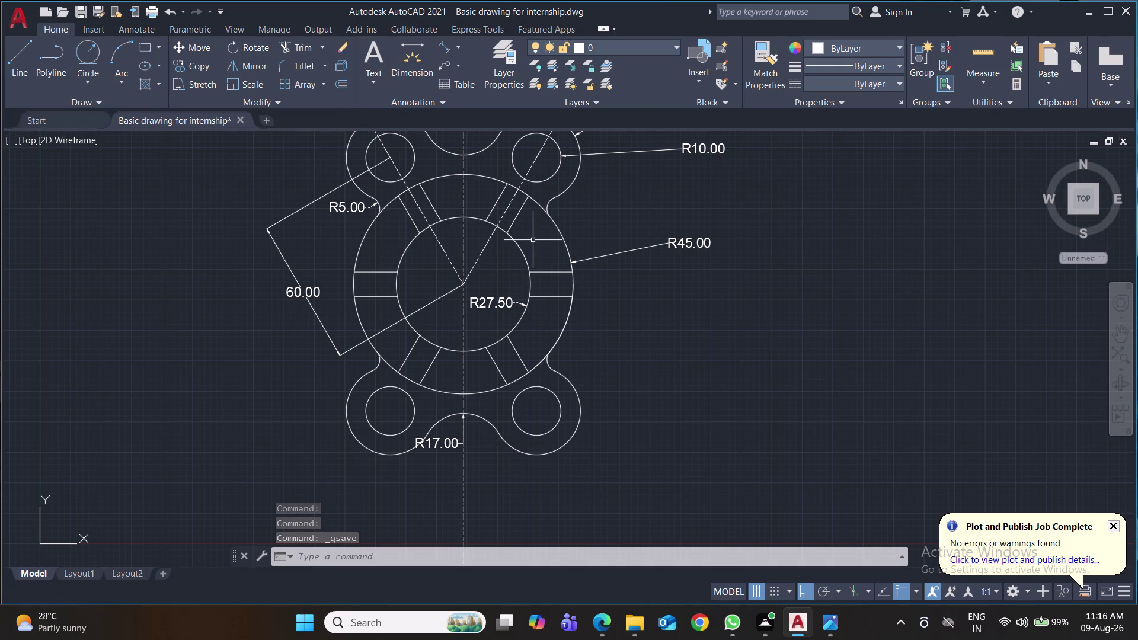
Offset both lower-left slot edges outward by 2 units.
key(o)
key(Return)
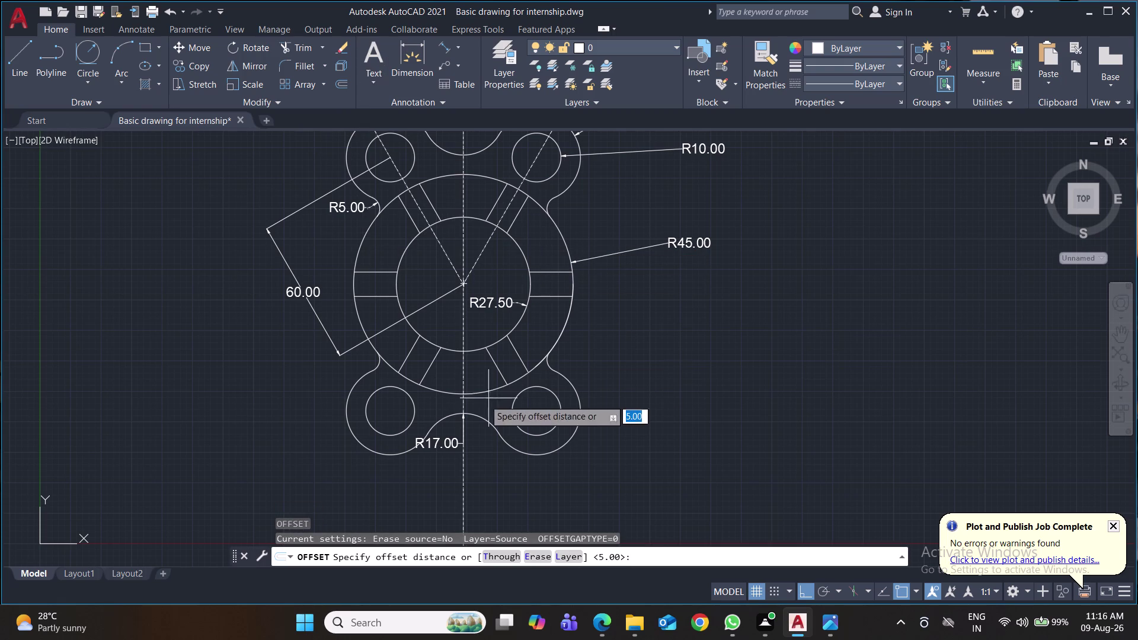
click(428, 367)
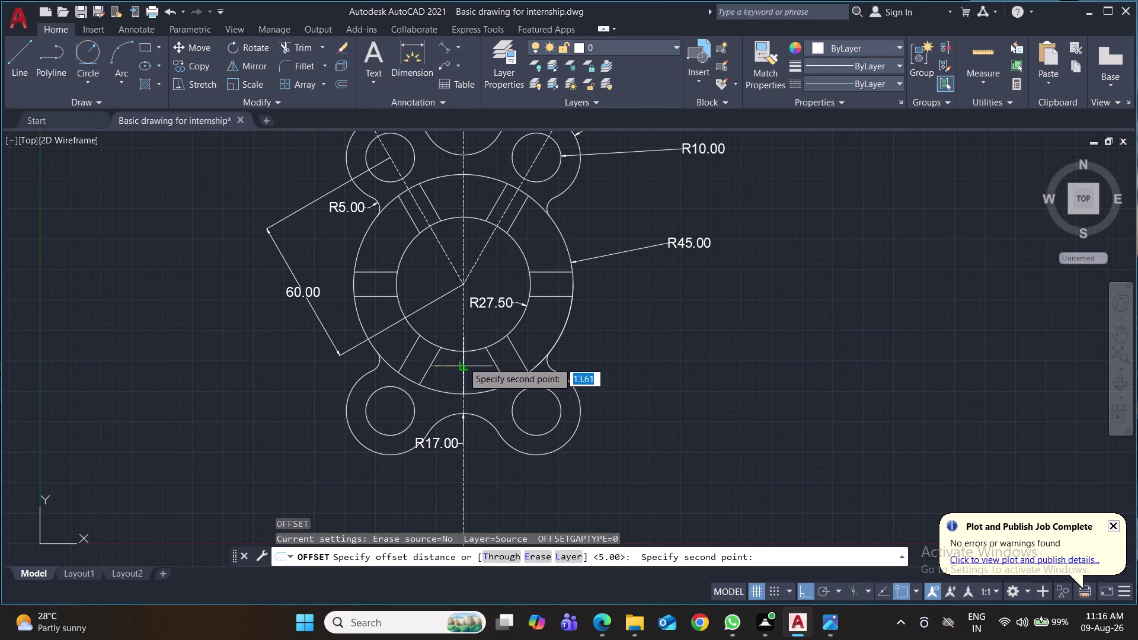
click(415, 363)
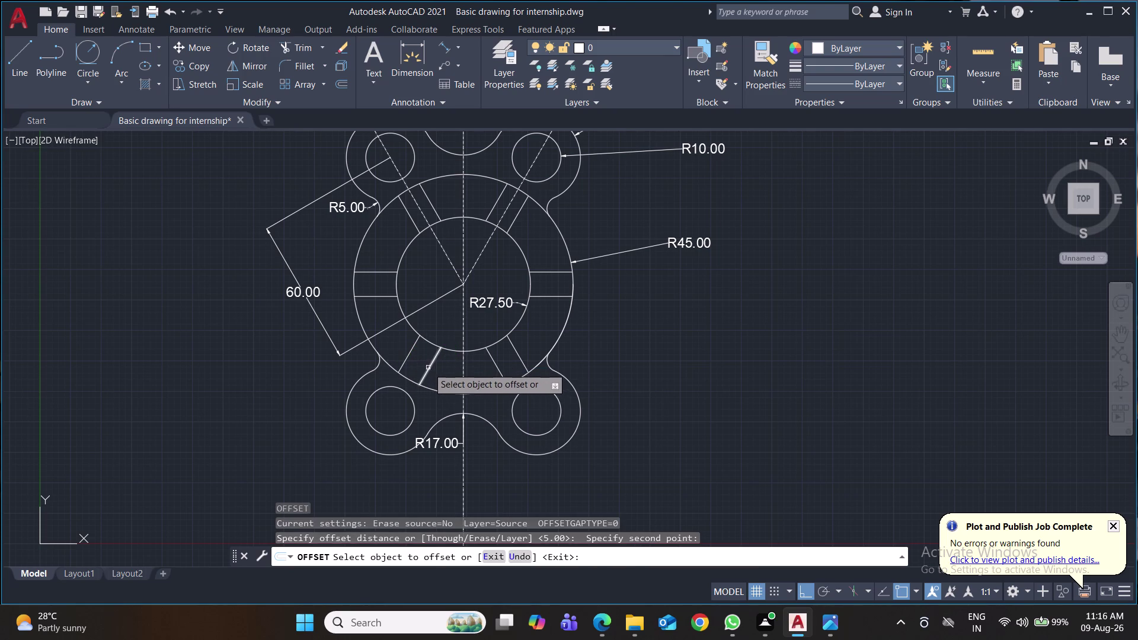
click(428, 368)
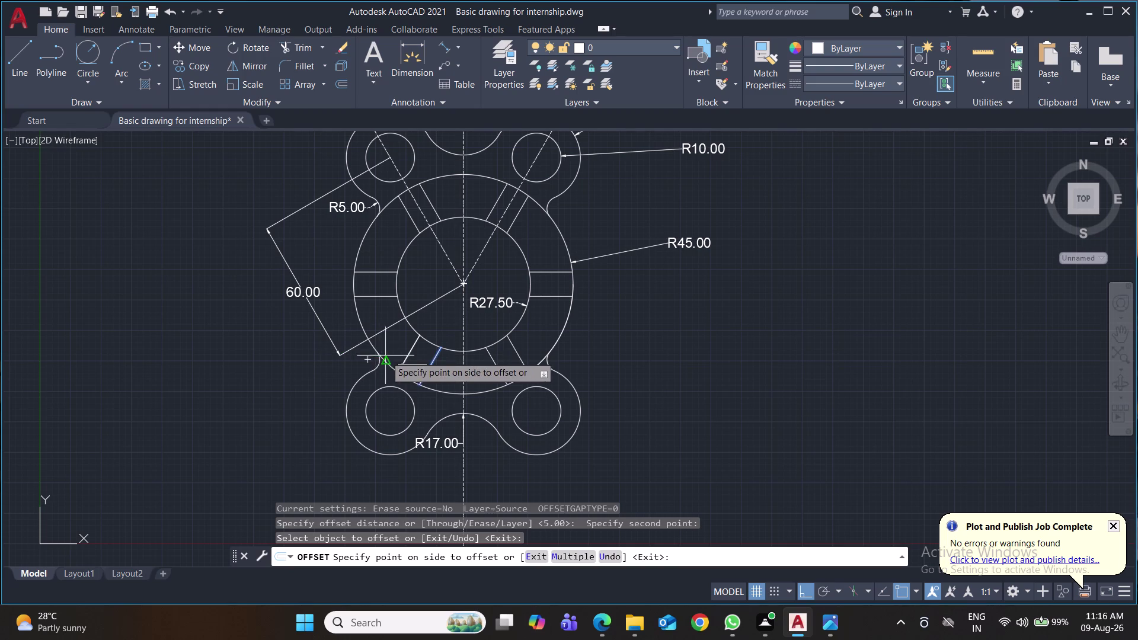
key(2)
key(Return)
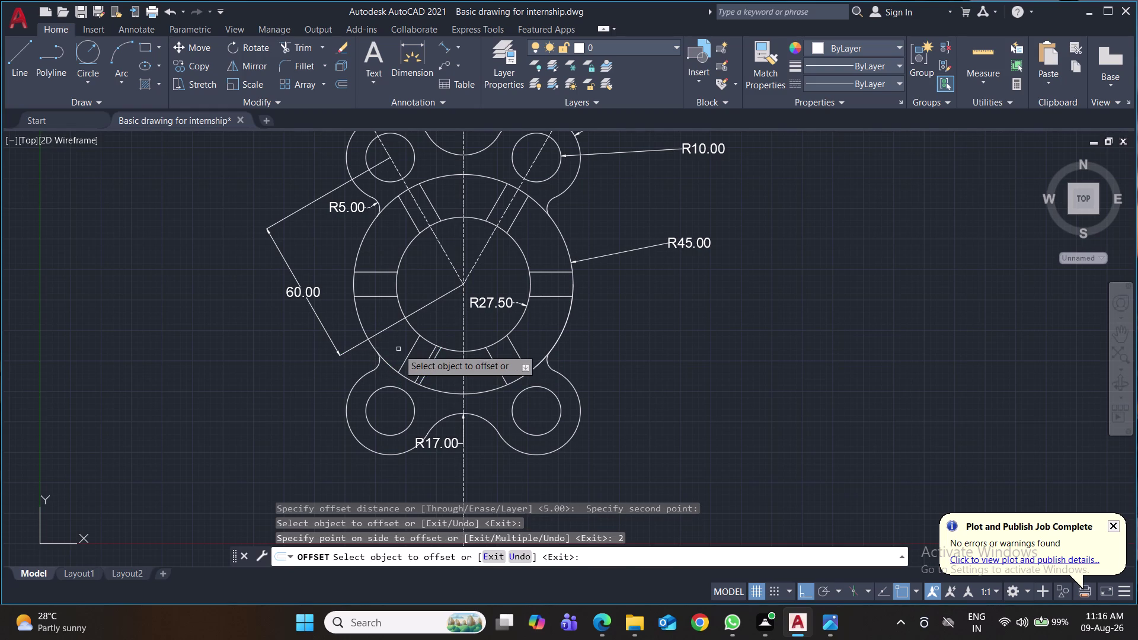
click(401, 349)
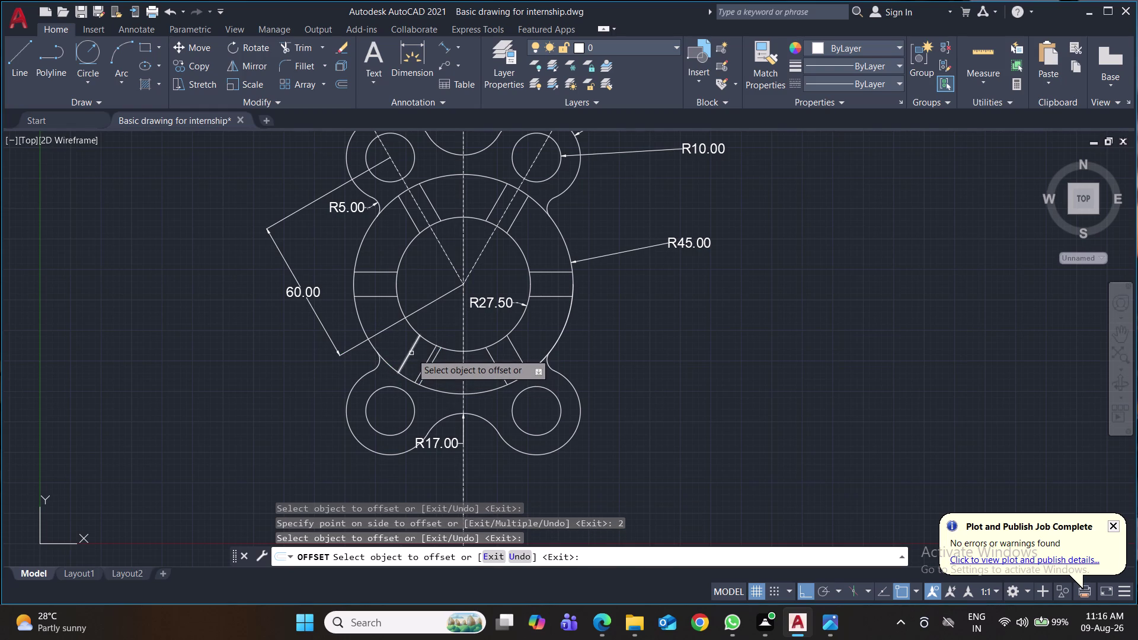
click(411, 353)
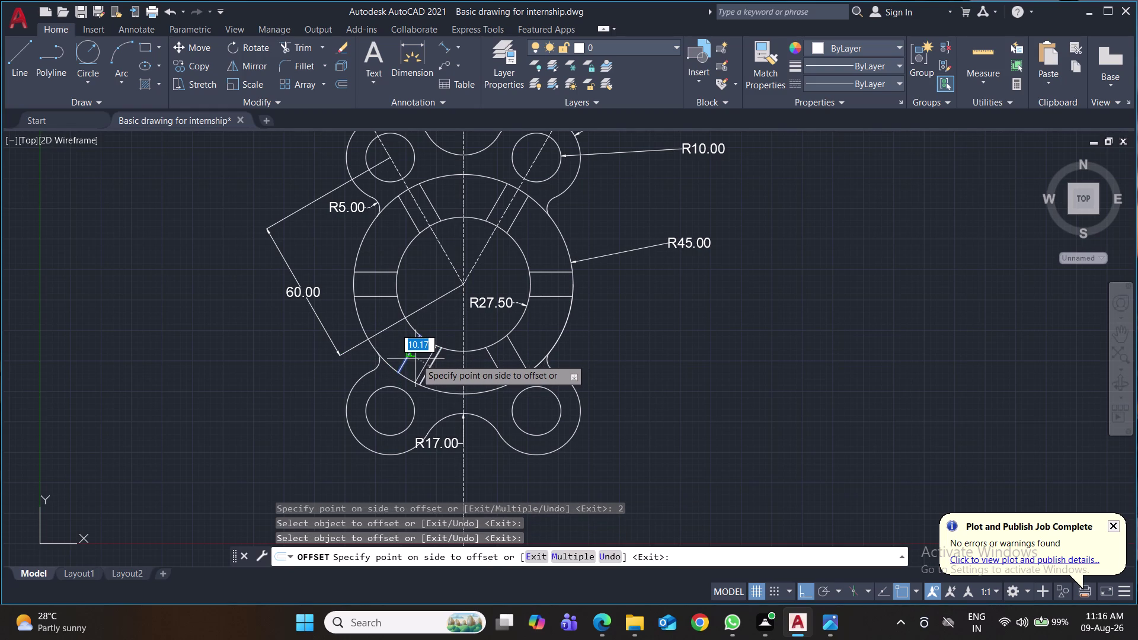
key(2)
key(Return)
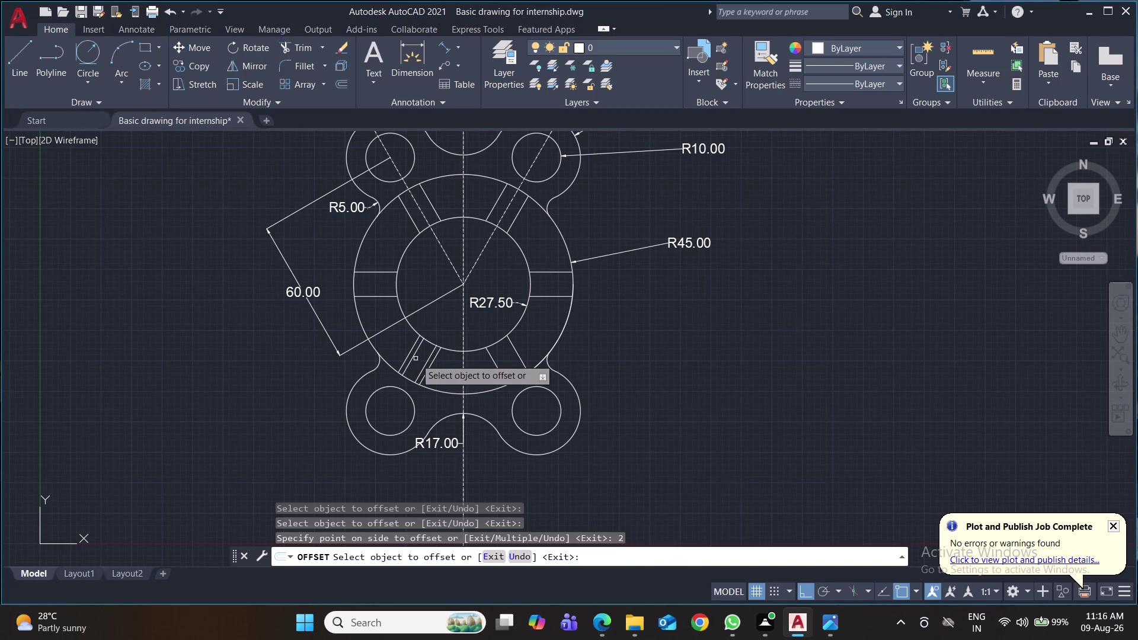
Offset both lower-right slot edges outward by 2 units.
click(416, 359)
click(521, 359)
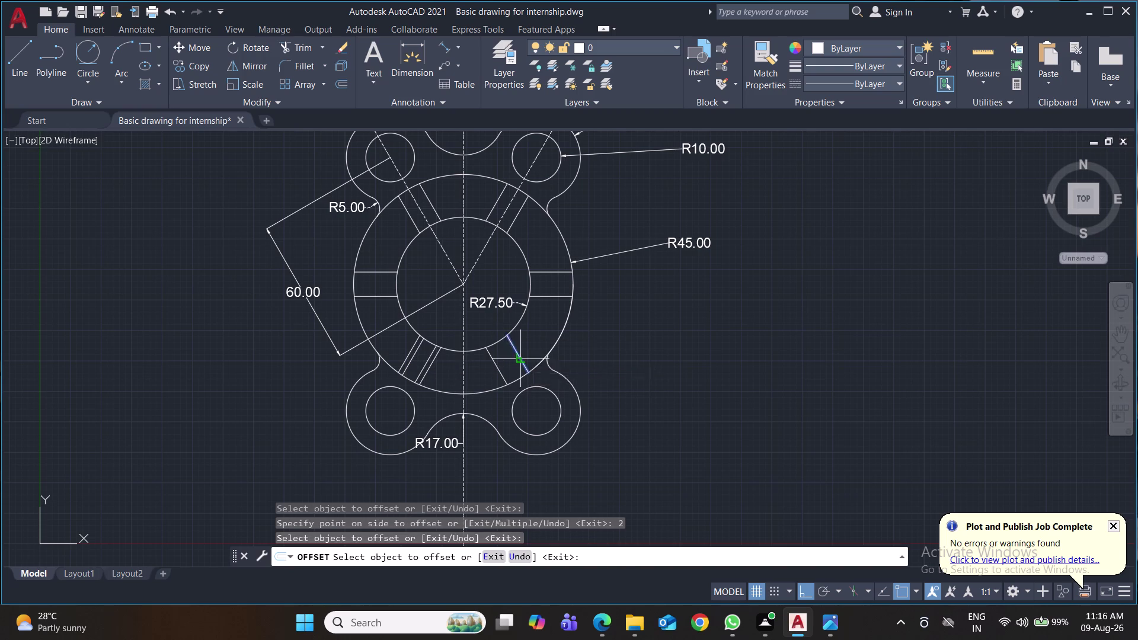
key(2)
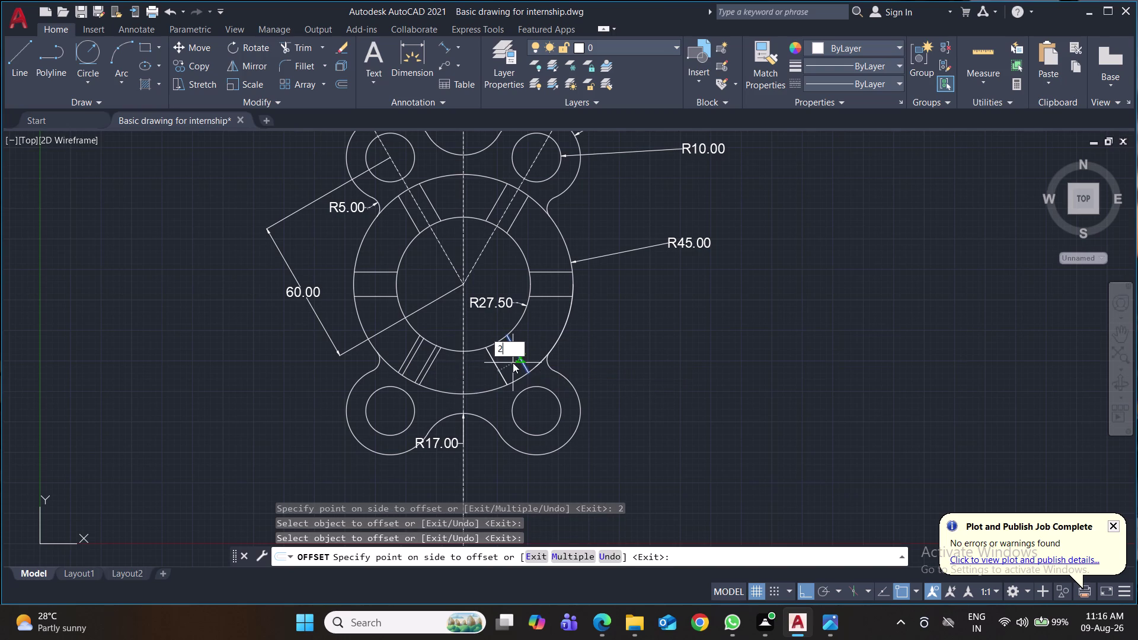
key(Return)
click(513, 363)
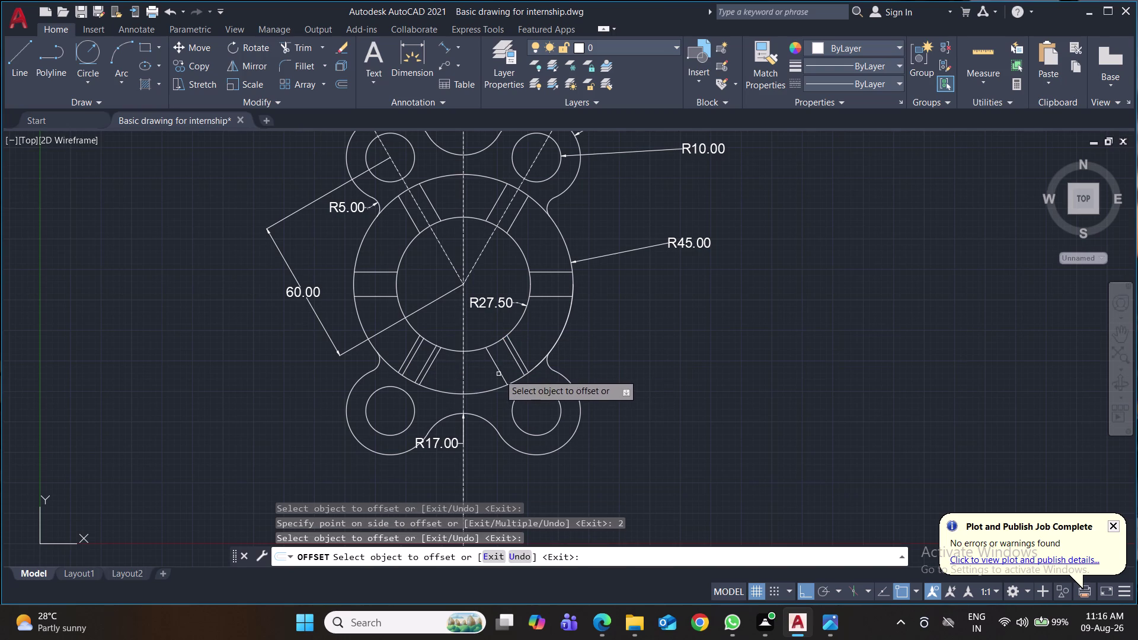
click(499, 374)
key(2)
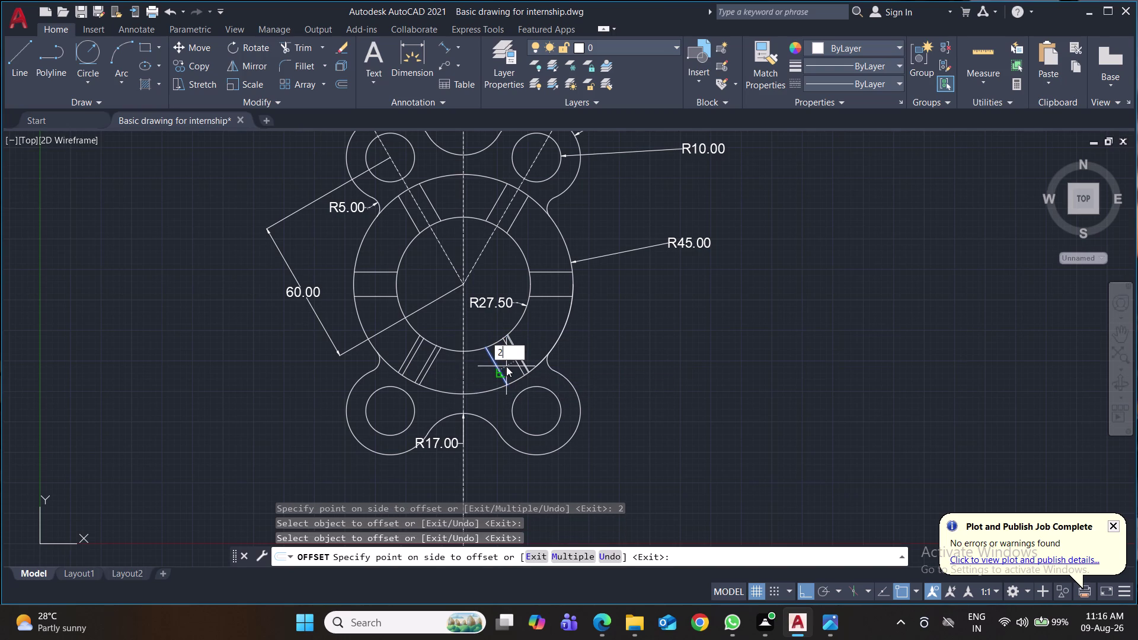
key(Return)
Offset the right and upper-right slot edges 2 units outside the slots.
click(543, 297)
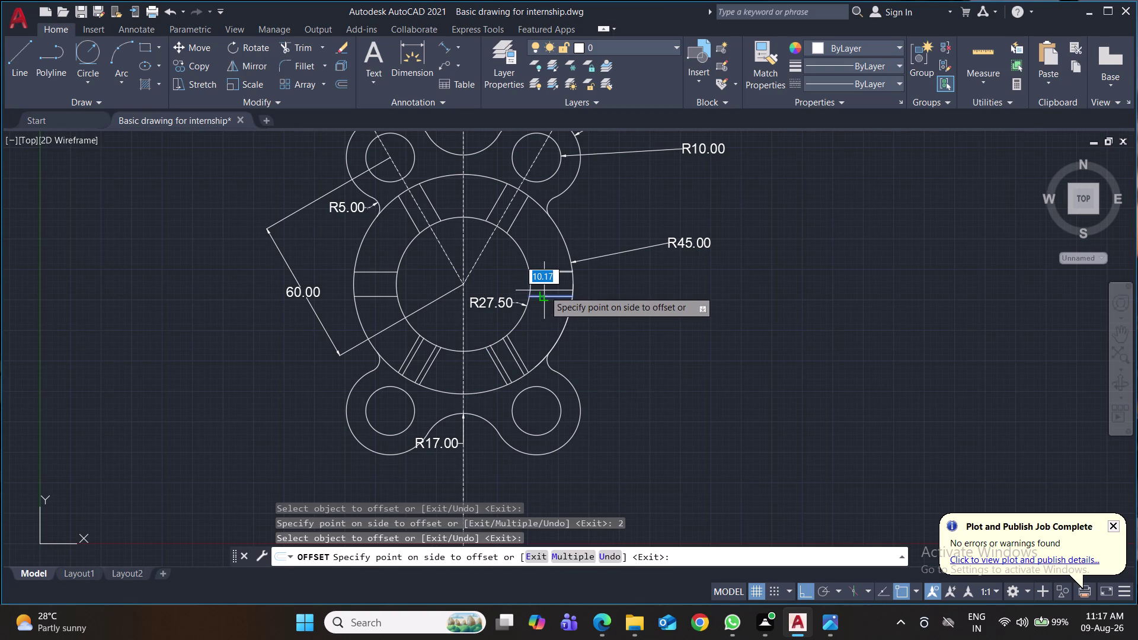
key(2)
key(Return)
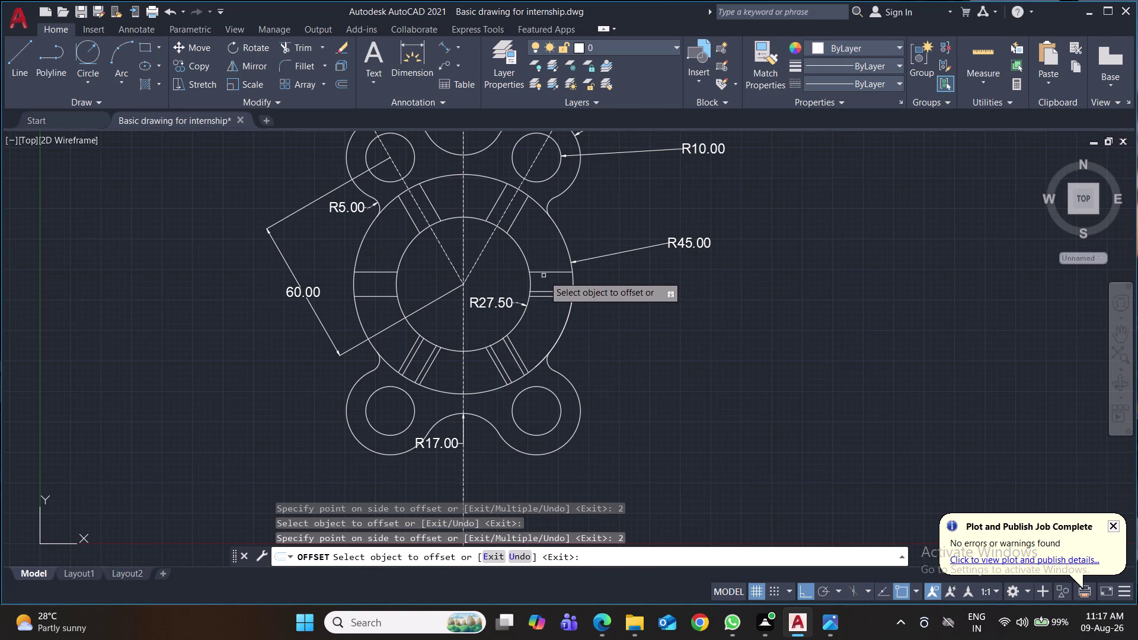
click(542, 272)
key(2)
key(Return)
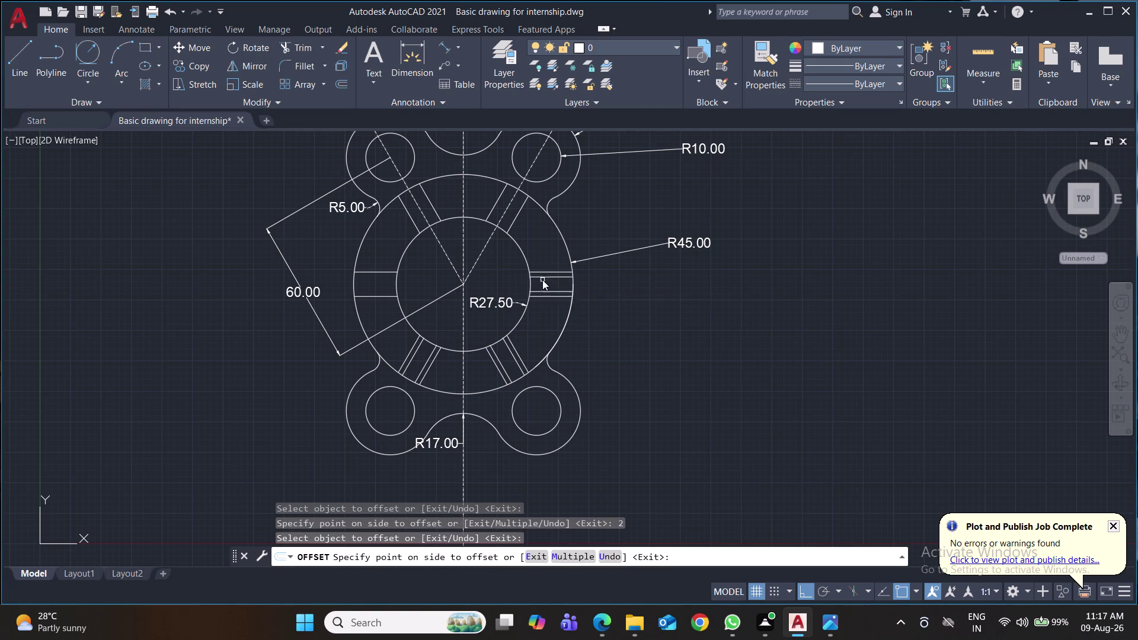
click(542, 279)
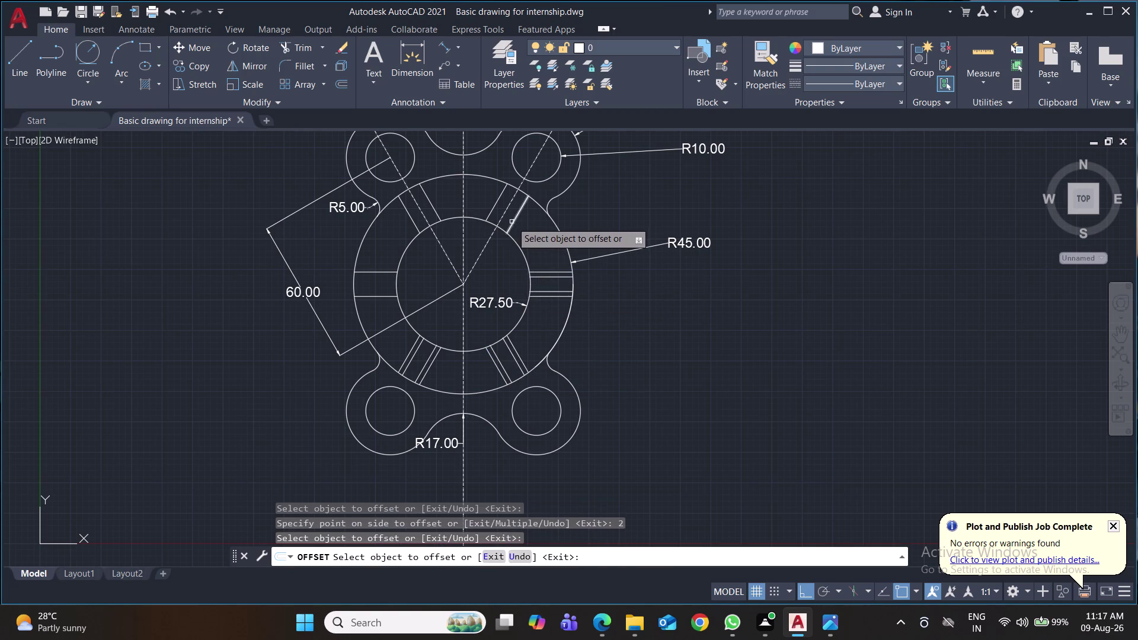
click(514, 222)
key(2)
key(Return)
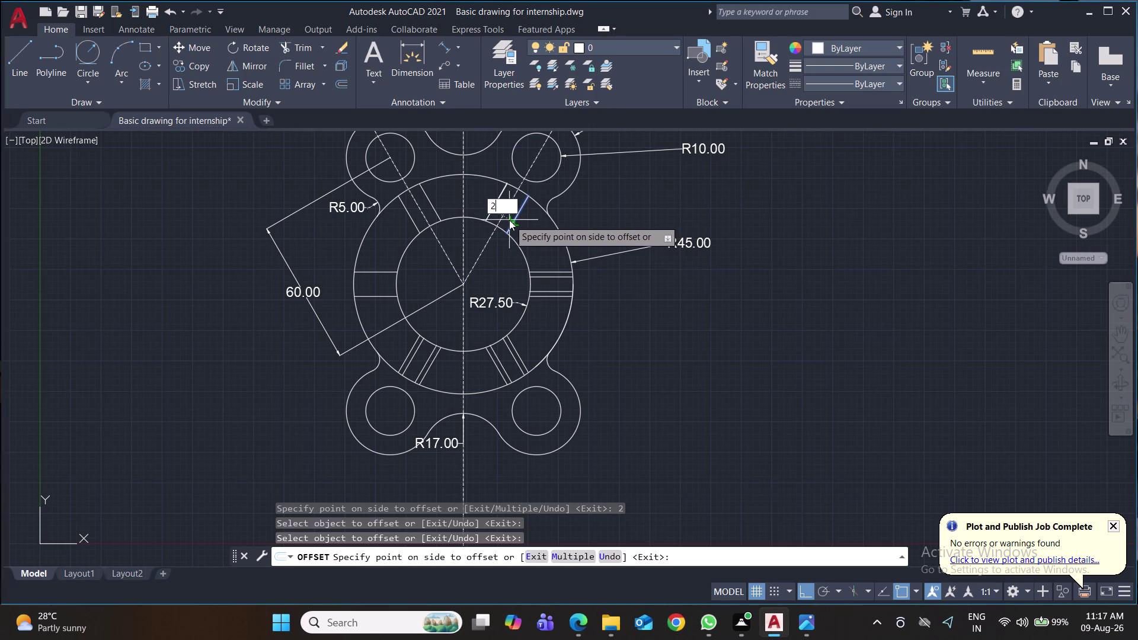
click(510, 220)
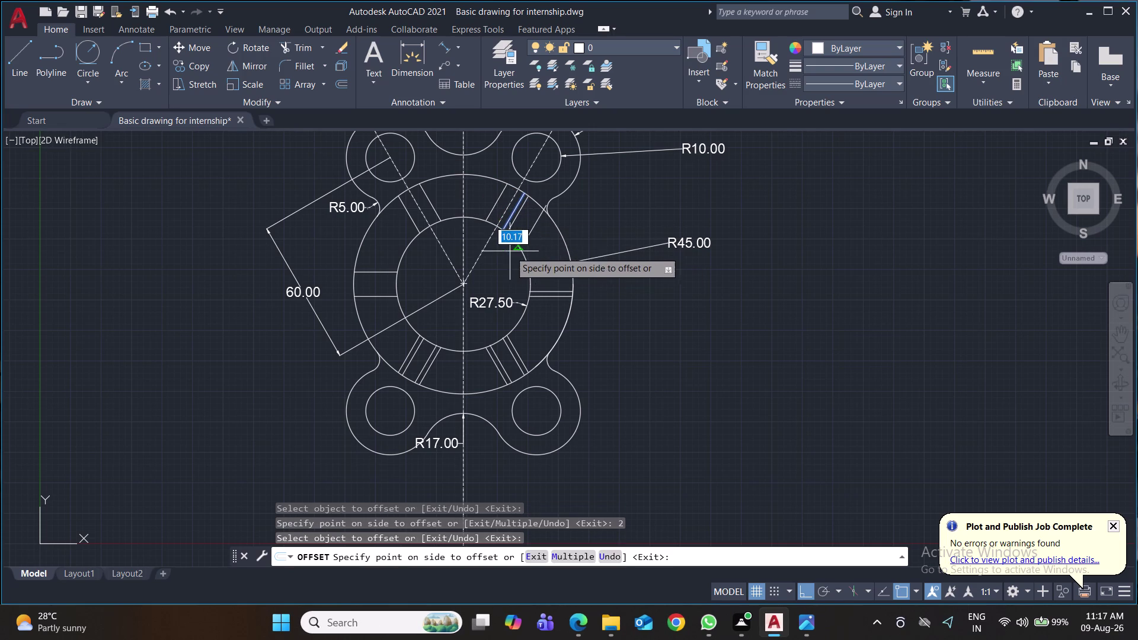
key(Escape)
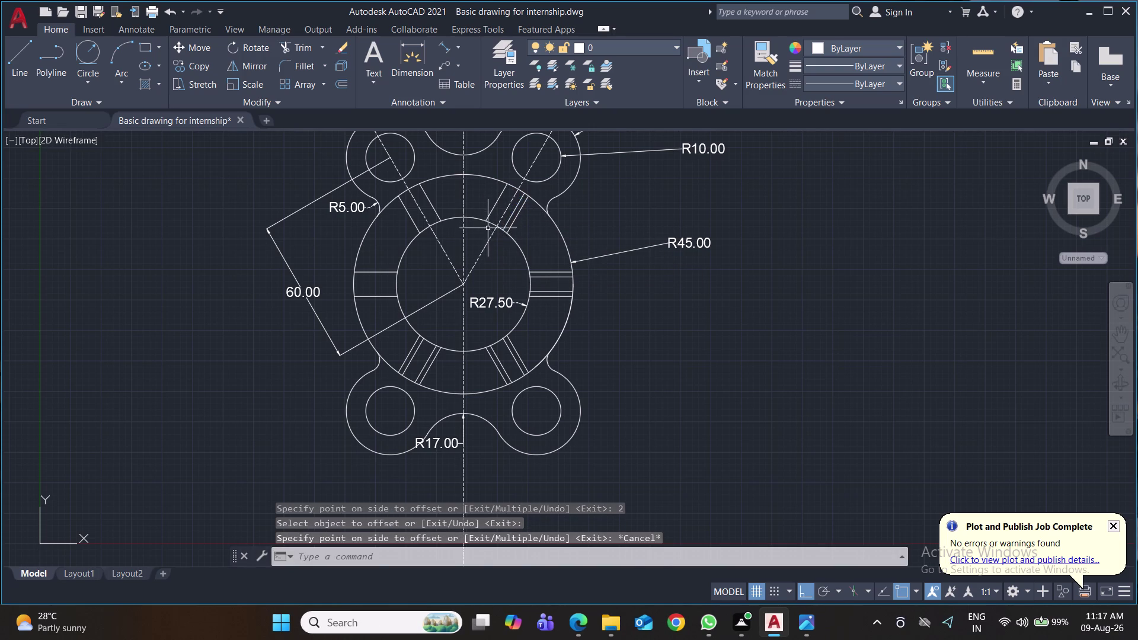
Offset the upper-right and upper-left slot edges outward by 2 units.
key(o)
key(Return)
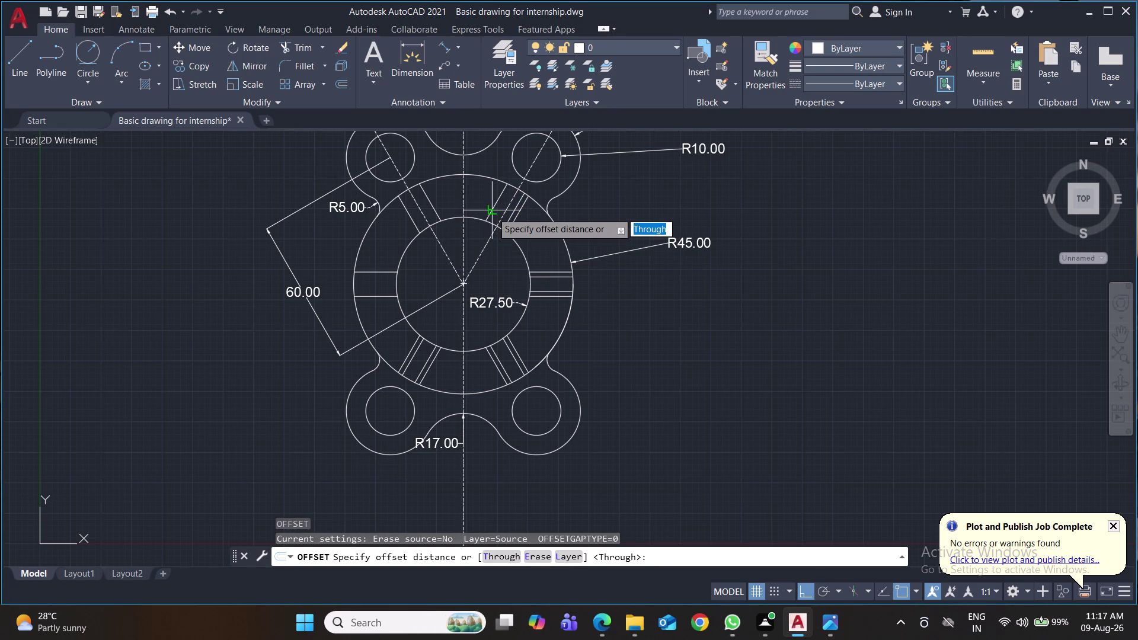
click(497, 199)
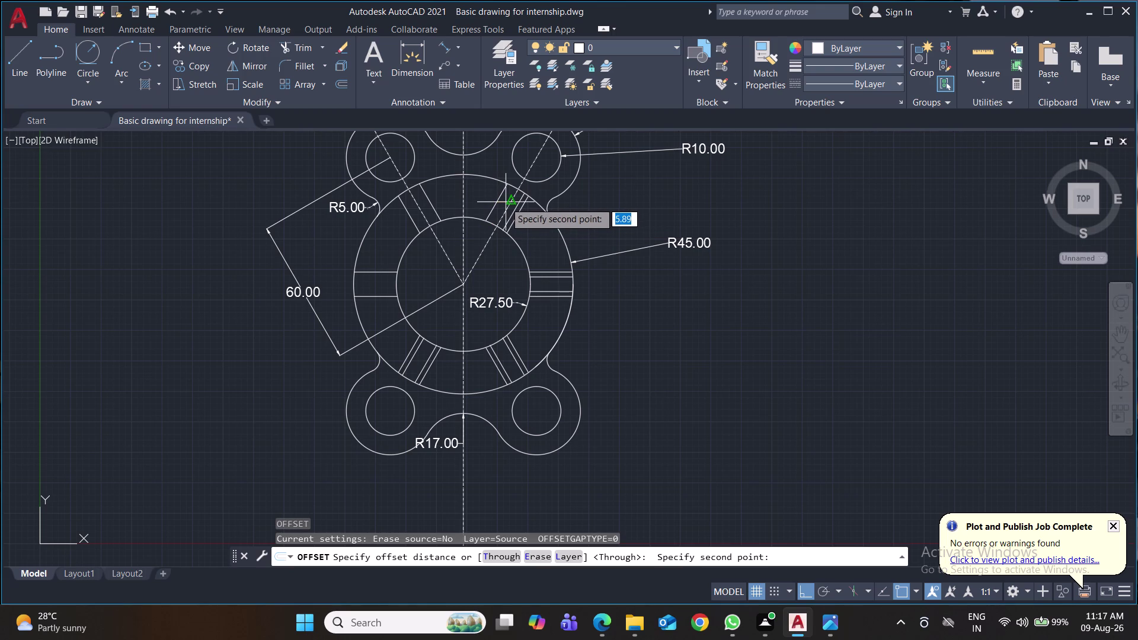
key(2)
key(Return)
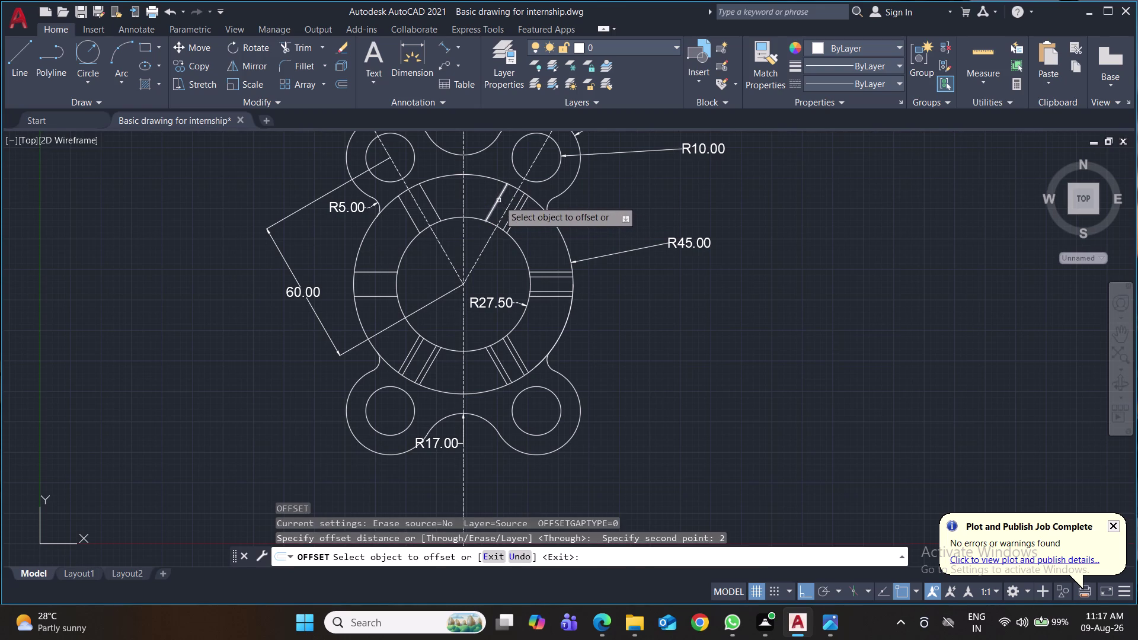
click(499, 200)
click(506, 204)
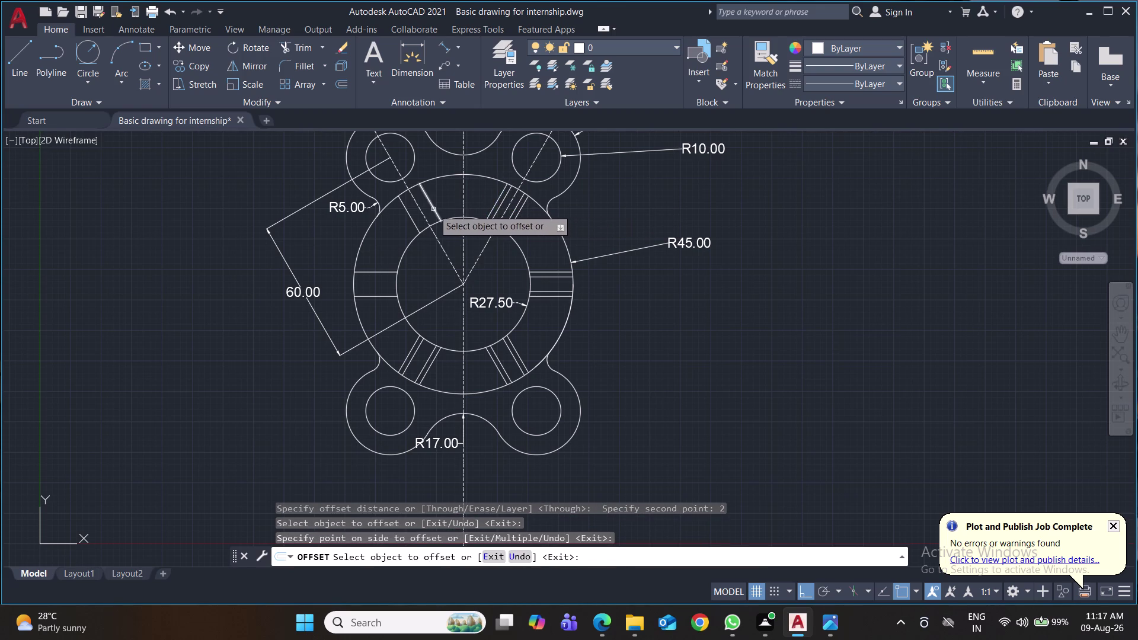
click(434, 209)
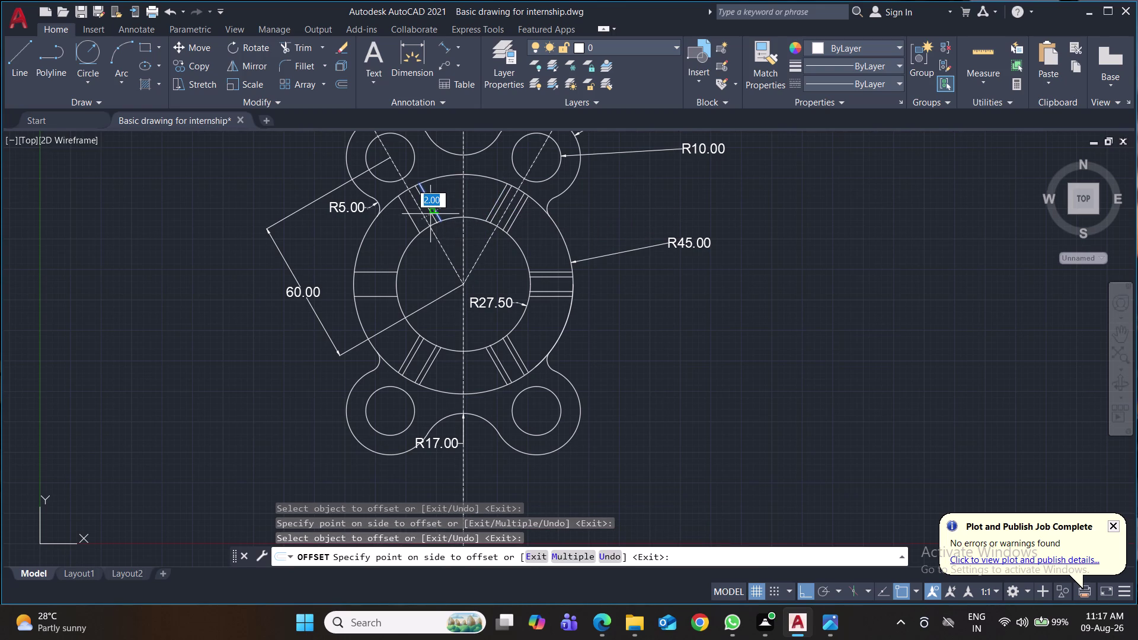
click(431, 213)
click(413, 226)
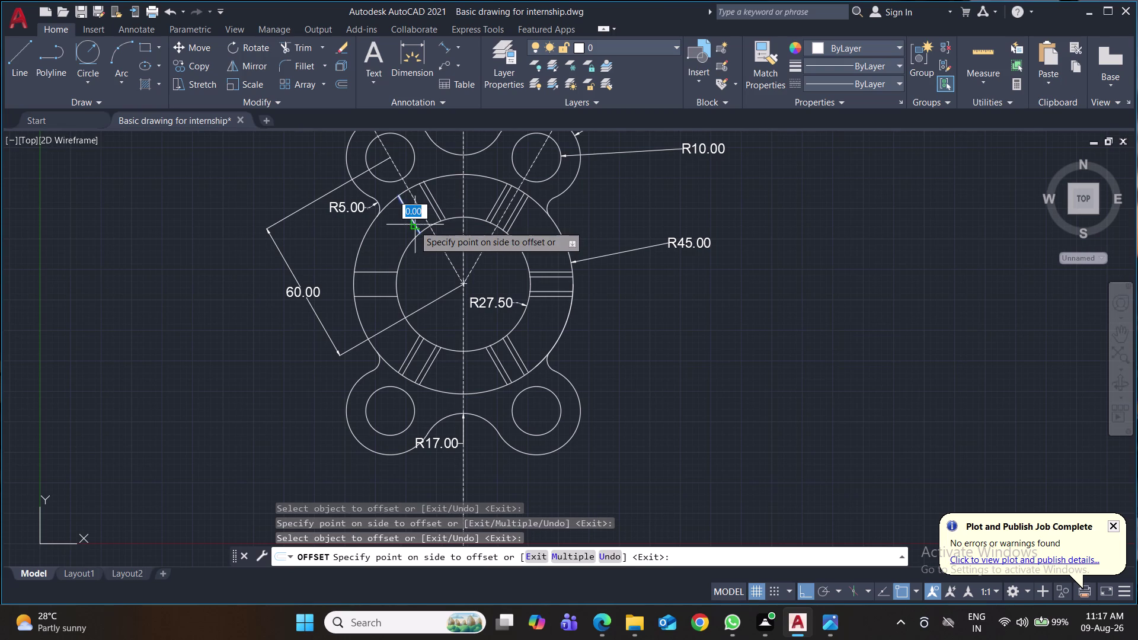
click(419, 219)
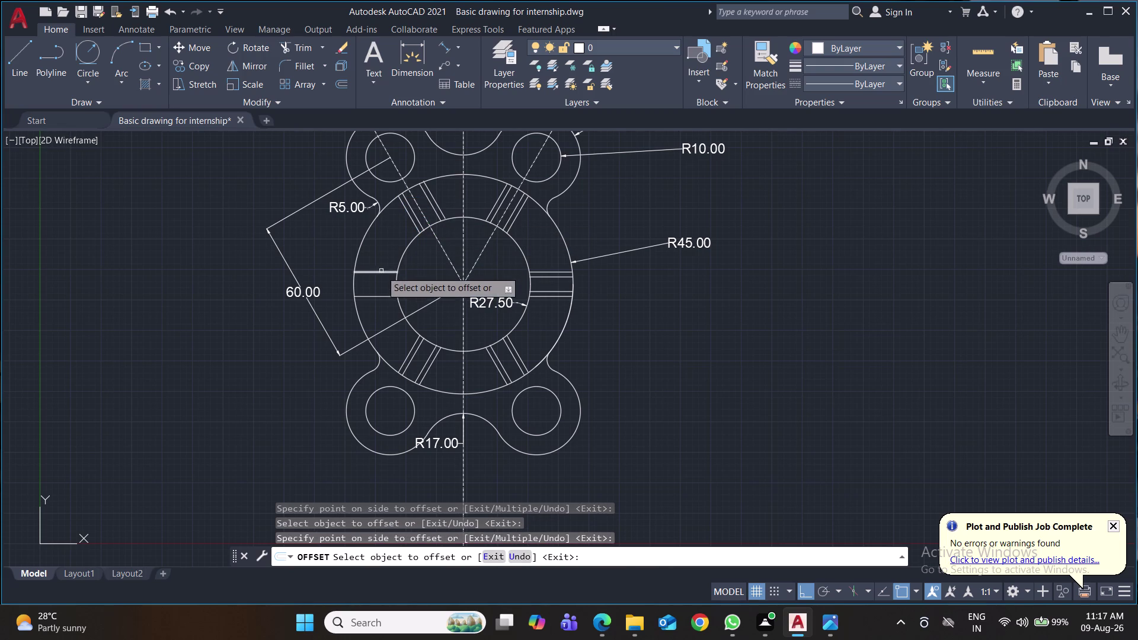
Offset both left slot edges outward by 2 and save the drawing.
click(380, 273)
click(379, 281)
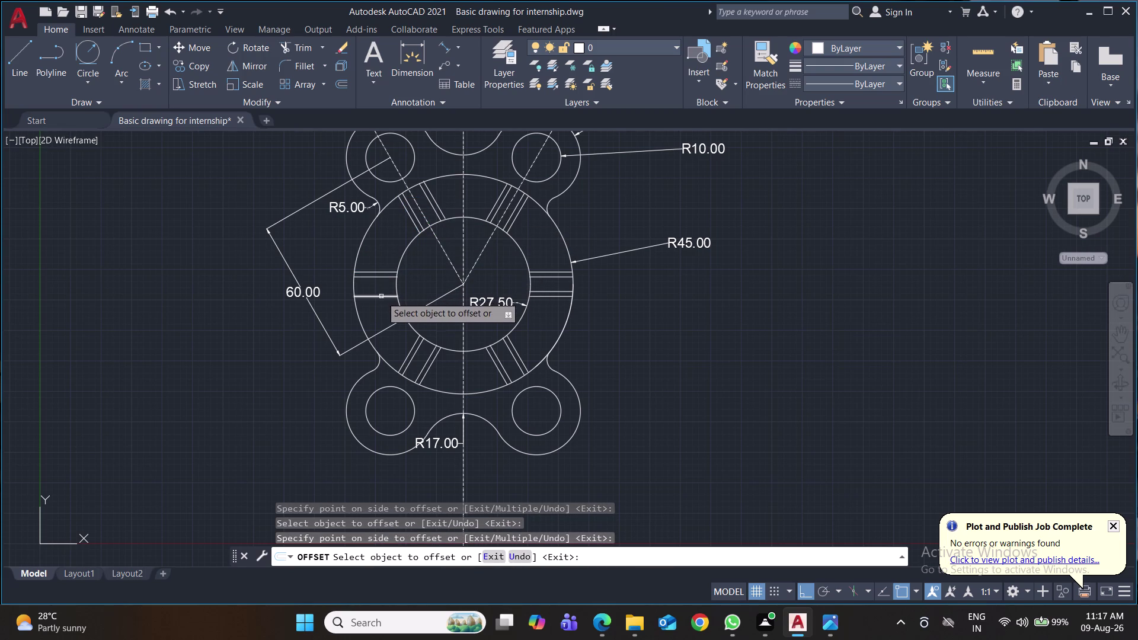
click(381, 297)
click(379, 288)
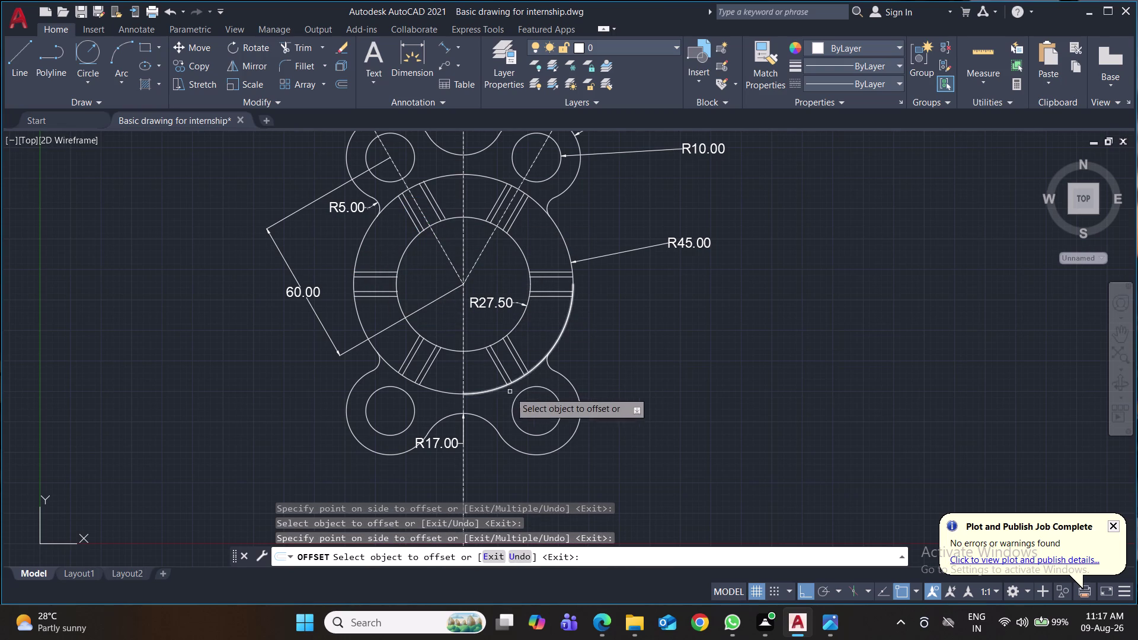
key(ctrl+s)
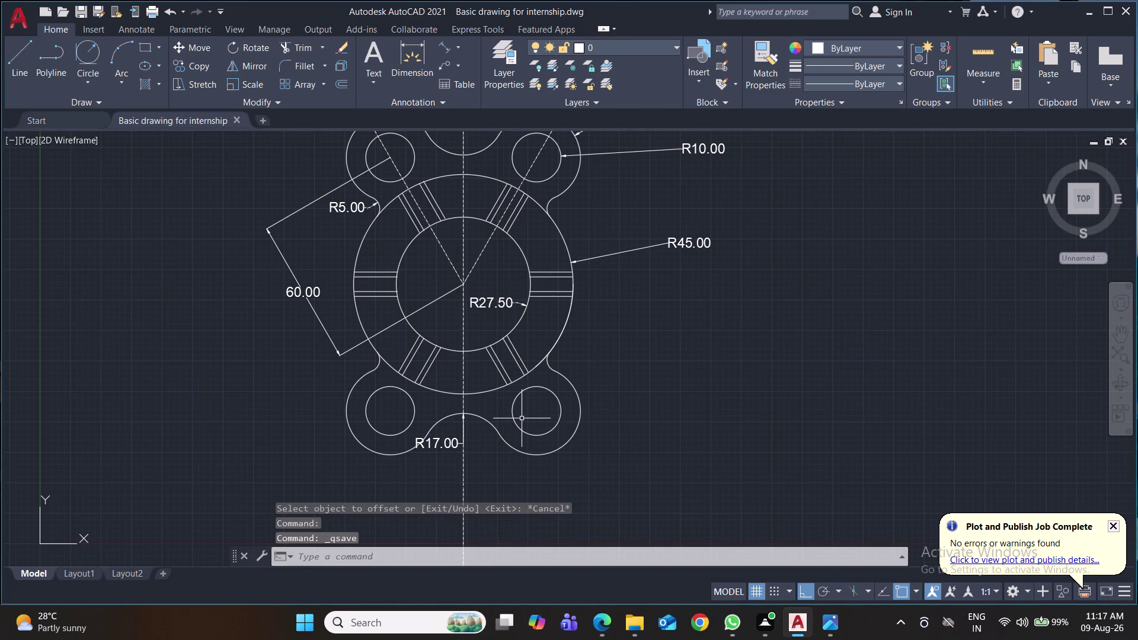
Trim the excess line ends around all spoke slots with TR.
text(tr)
key(Return)
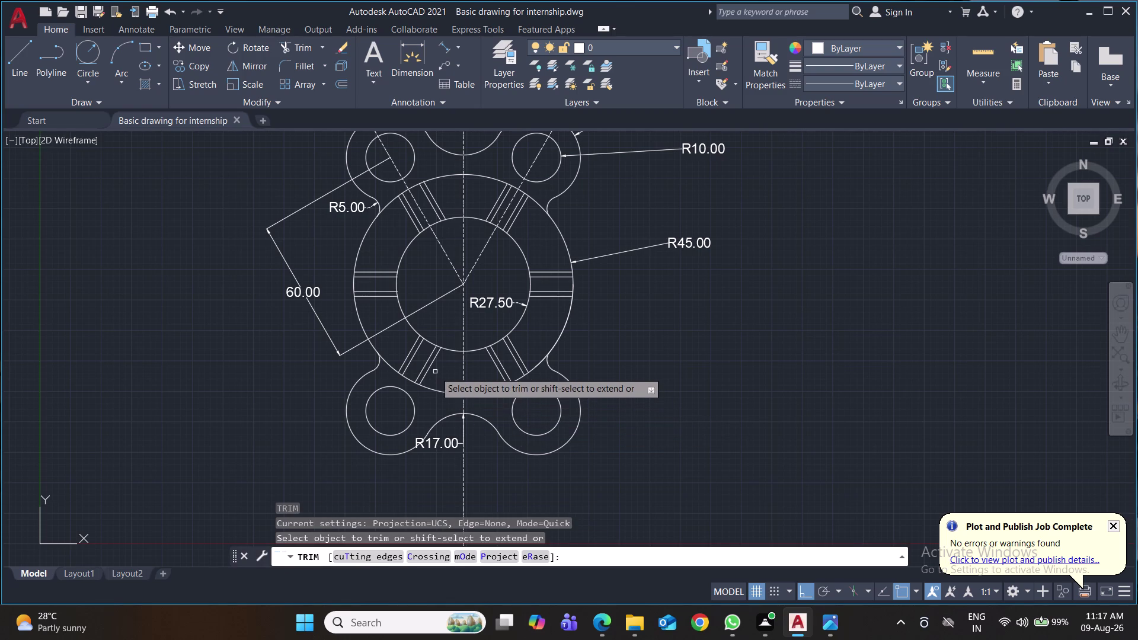
click(434, 366)
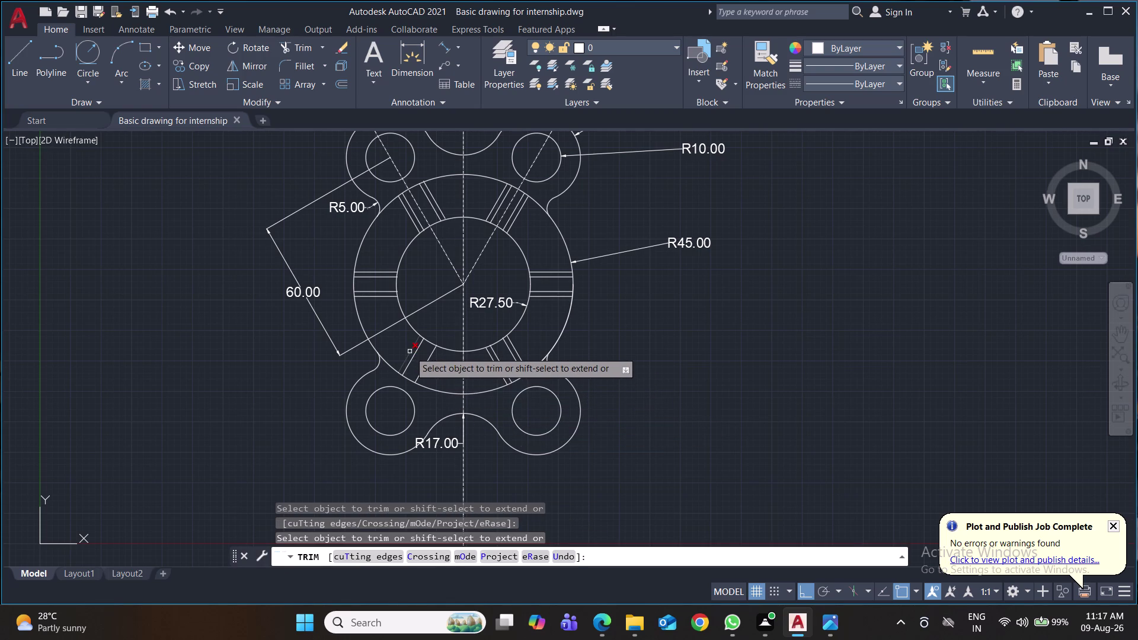
click(410, 352)
click(364, 297)
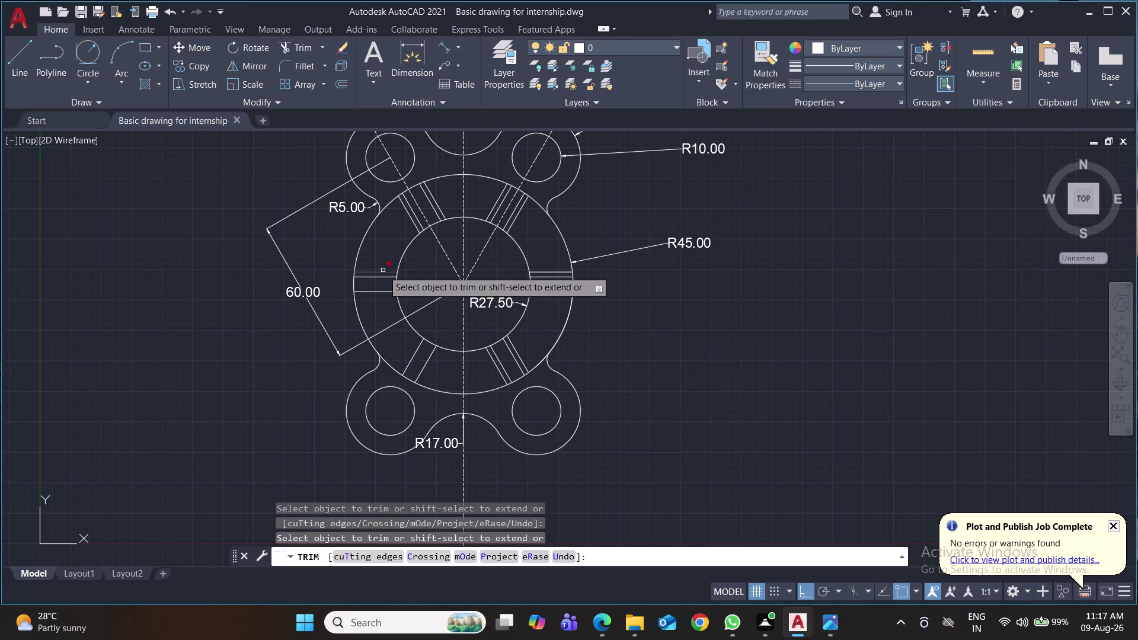
click(383, 272)
click(413, 225)
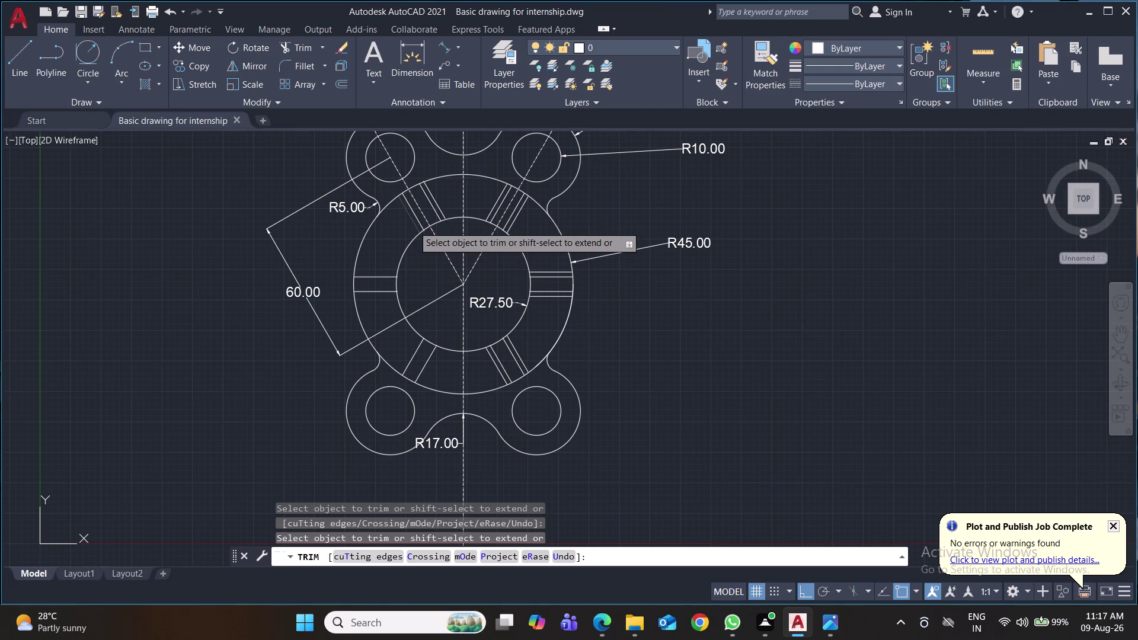
click(441, 208)
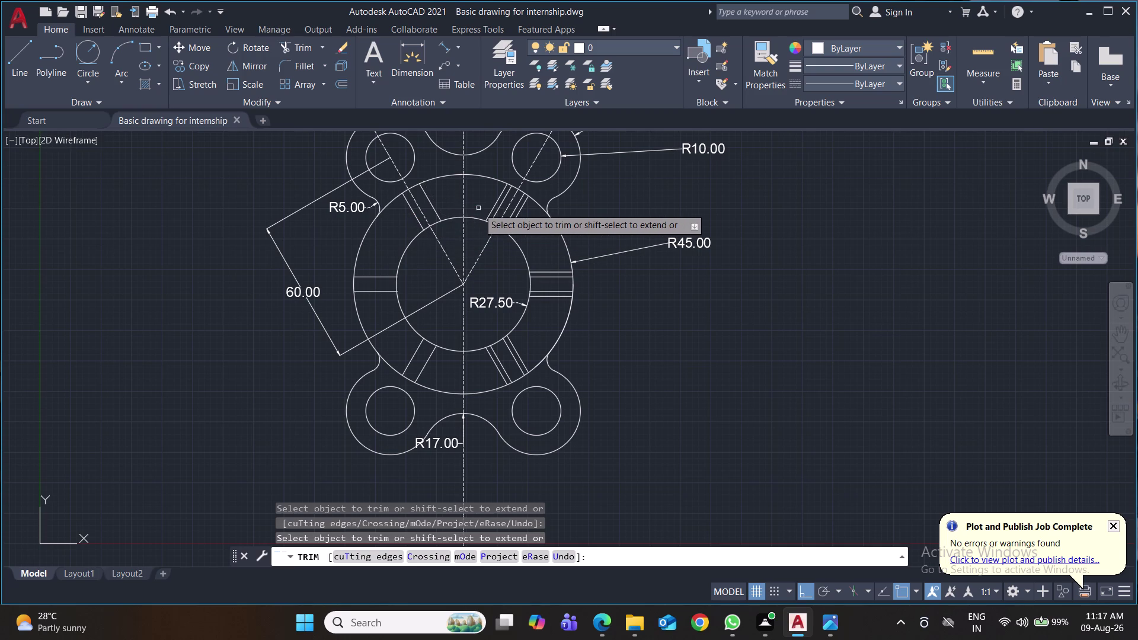
click(492, 208)
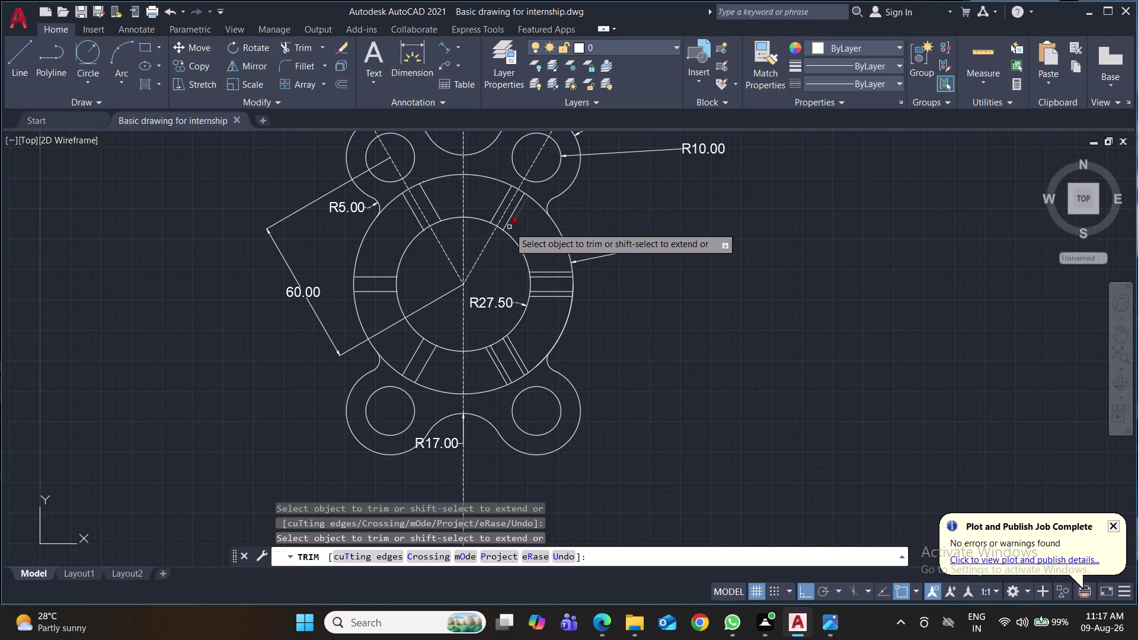
click(513, 225)
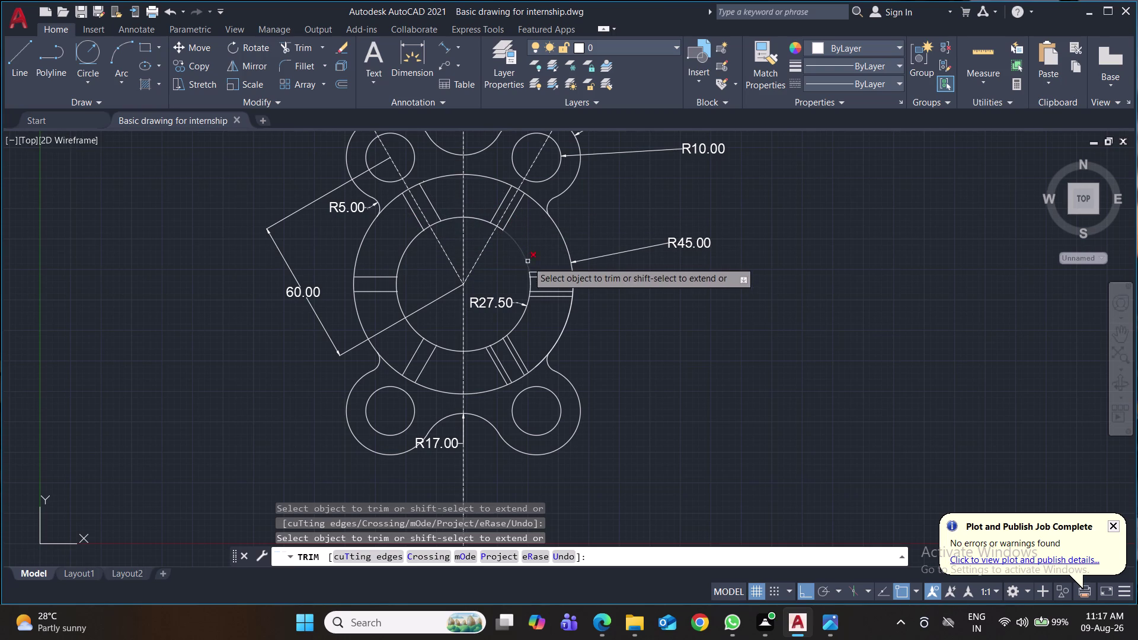
click(540, 271)
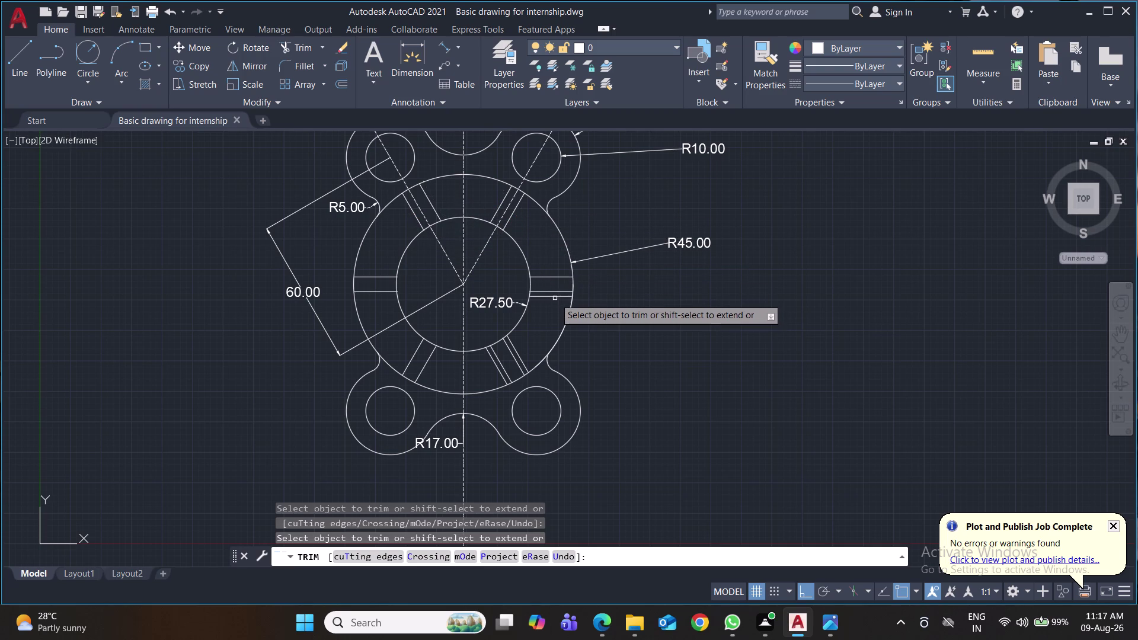
click(554, 298)
click(516, 354)
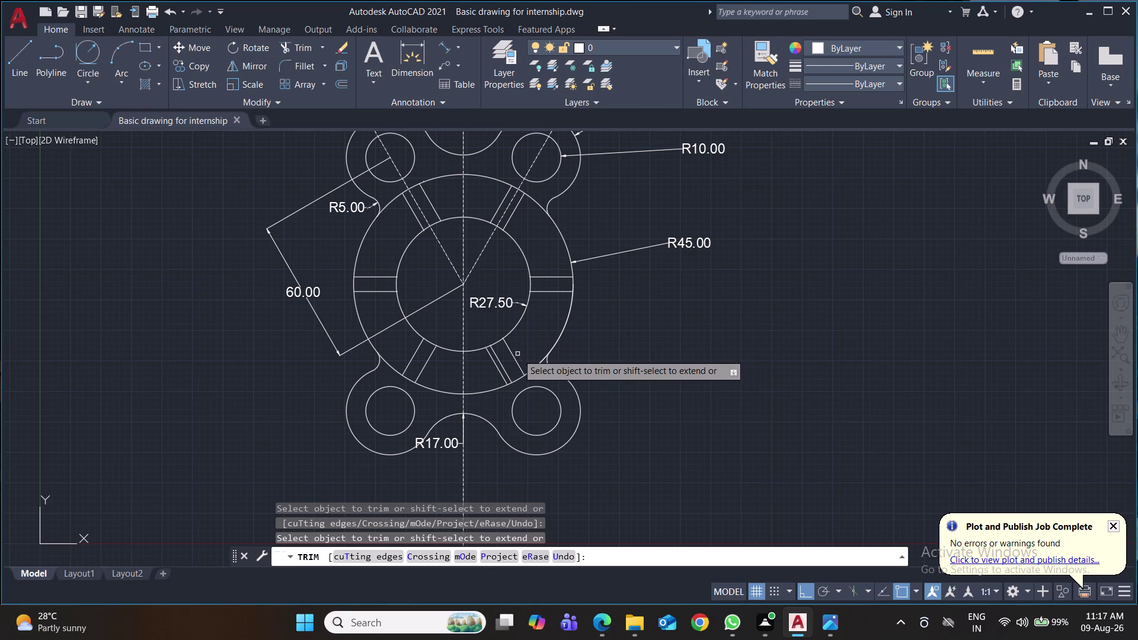
click(494, 365)
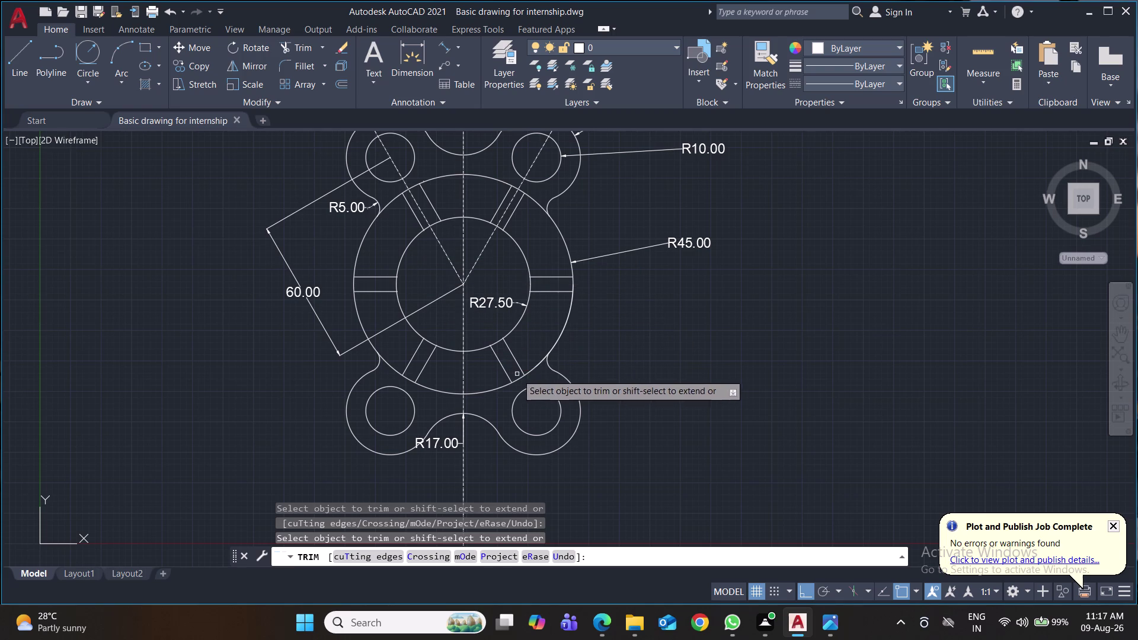
Undo the last eight trims.
key(ctrl+z)
key(ctrl+z)
key(ctrl+z)
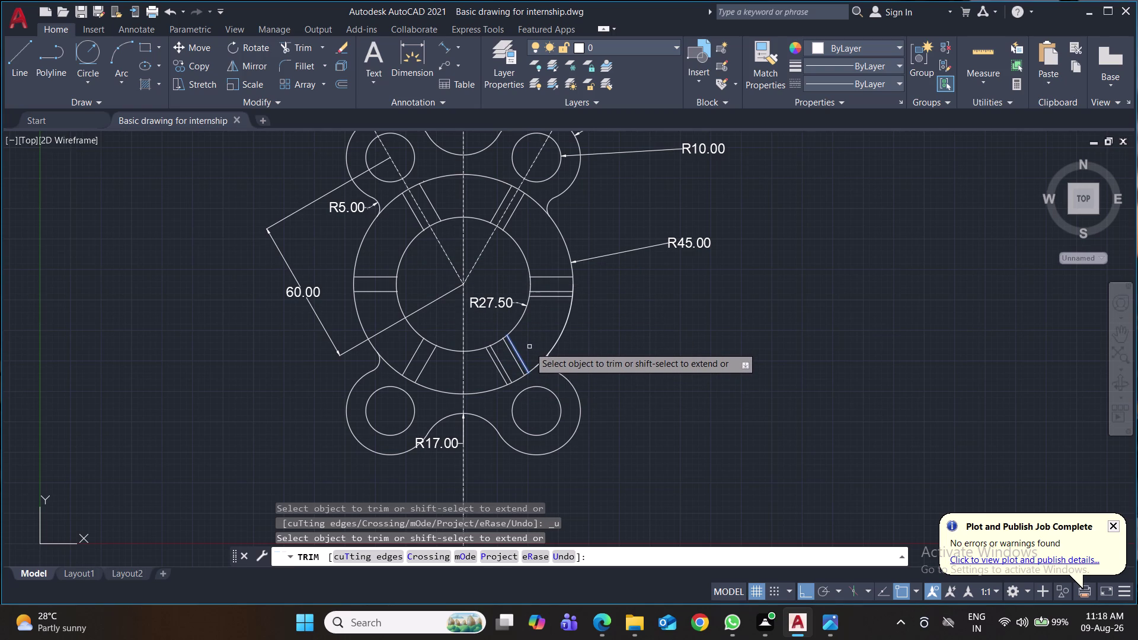
key(ctrl+z)
key(ctrl+z)
key(ctrl+z)
key(ctrl+z)
key(ctrl+z)
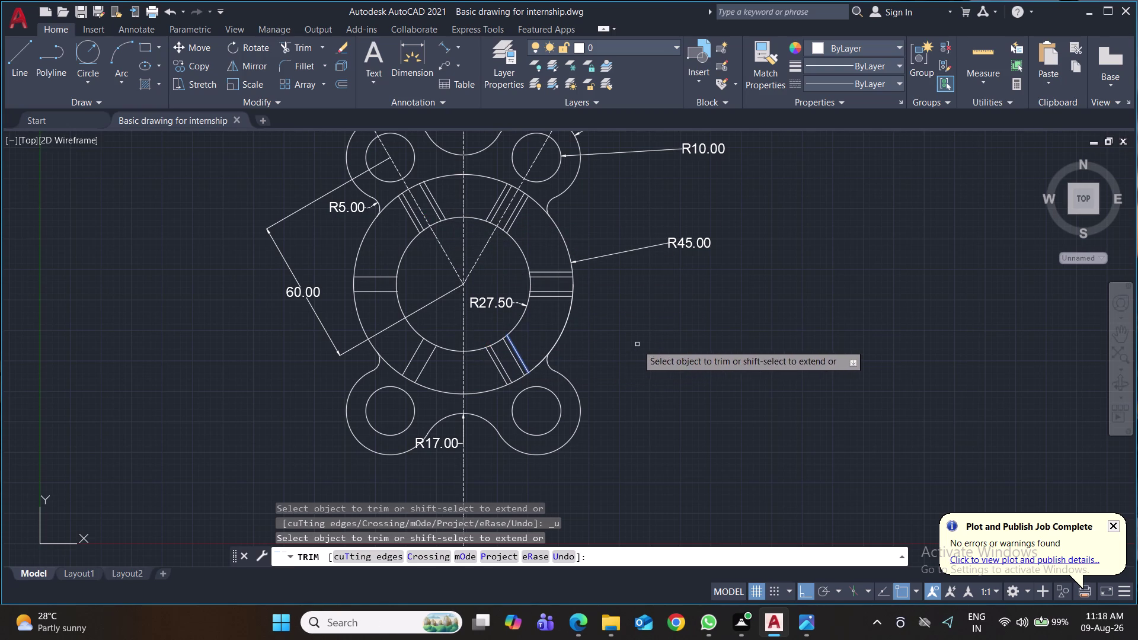
Re-trim the leftover slot line segments near the hub and save the drawing.
click(520, 355)
click(440, 208)
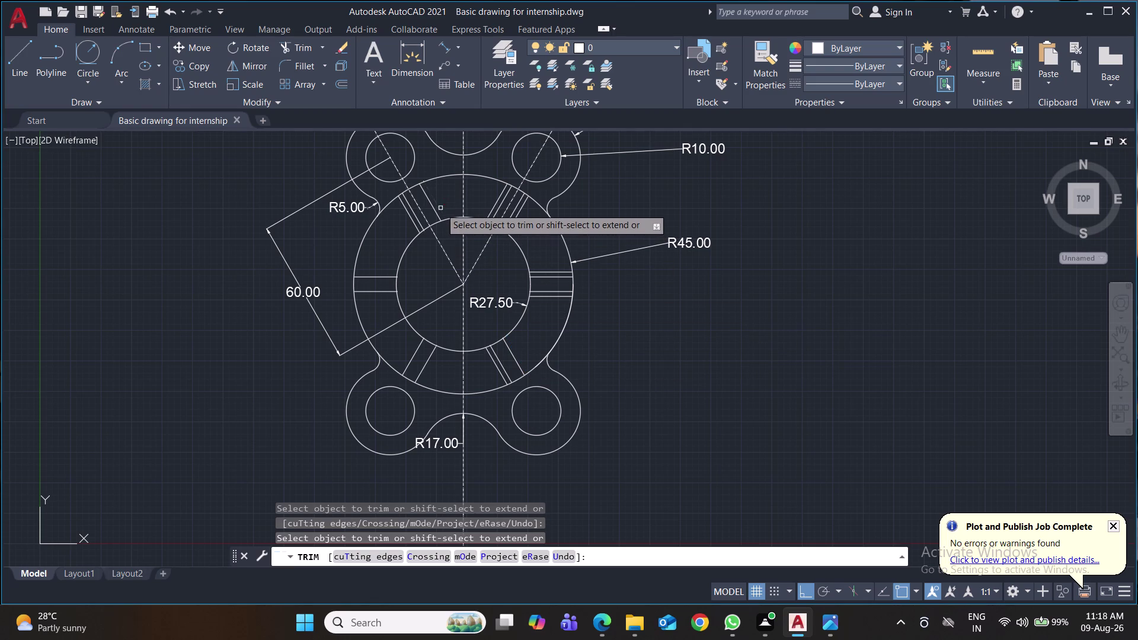
click(497, 372)
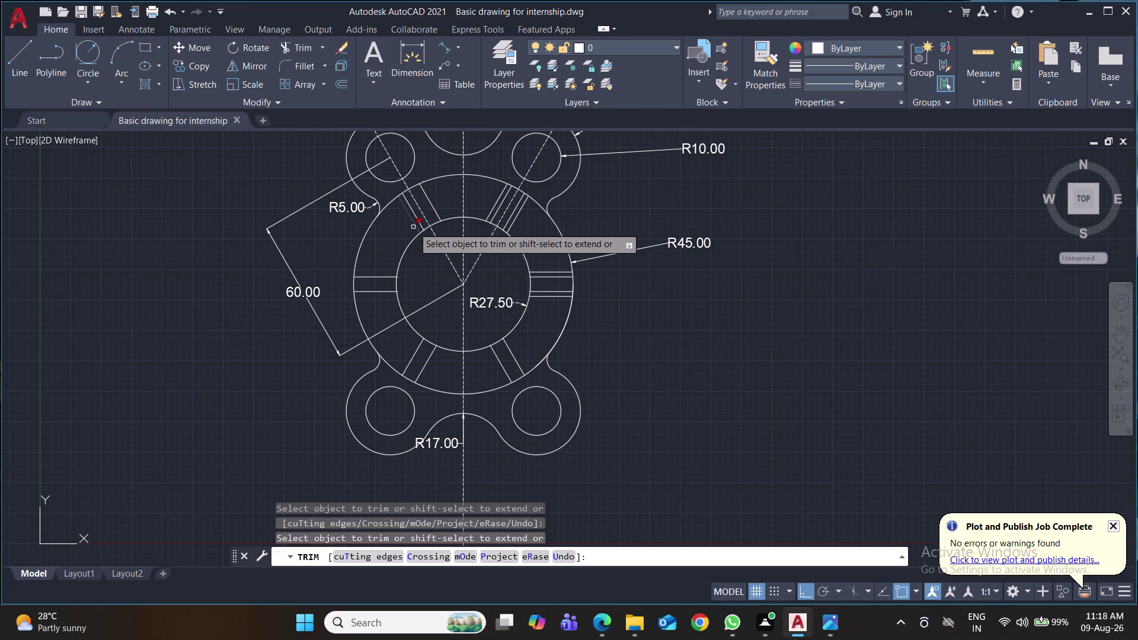
click(413, 226)
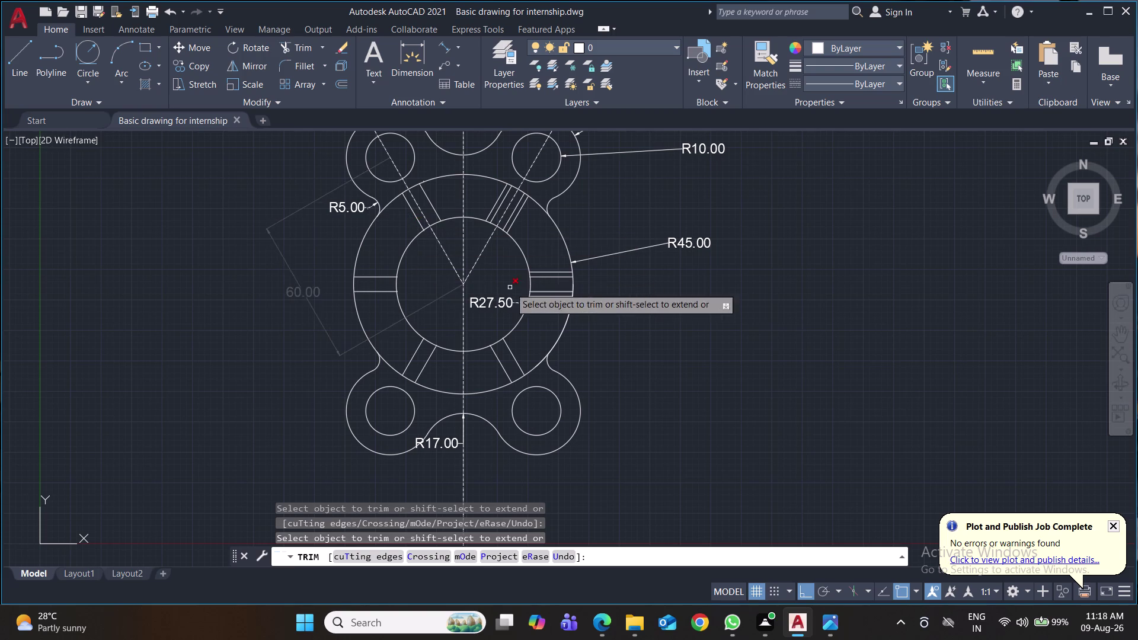
click(566, 271)
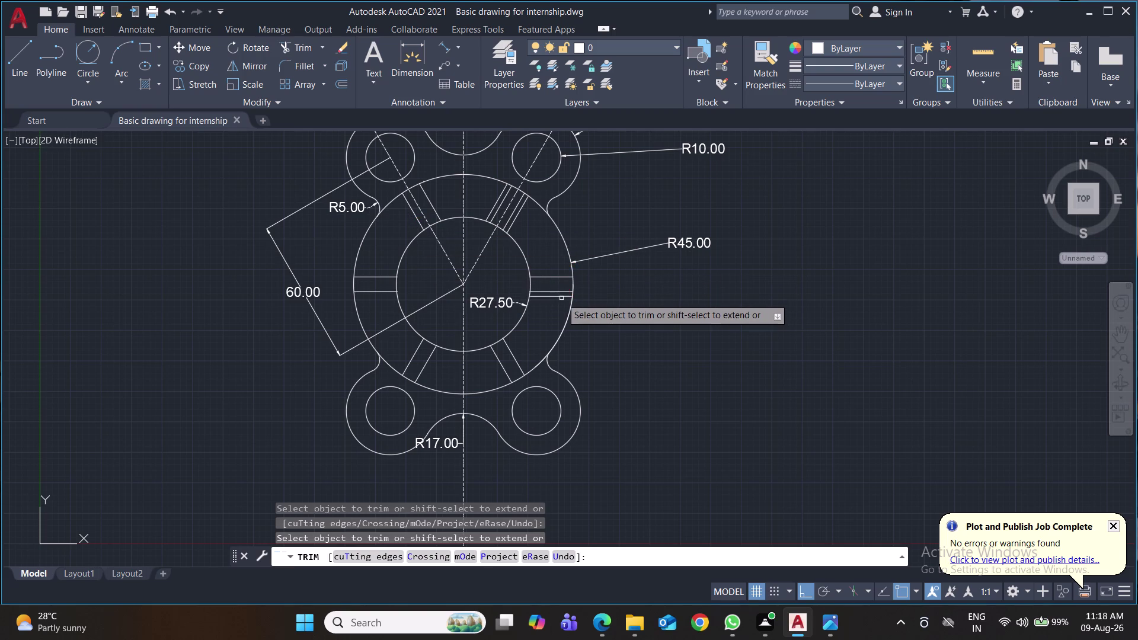
click(562, 298)
click(515, 224)
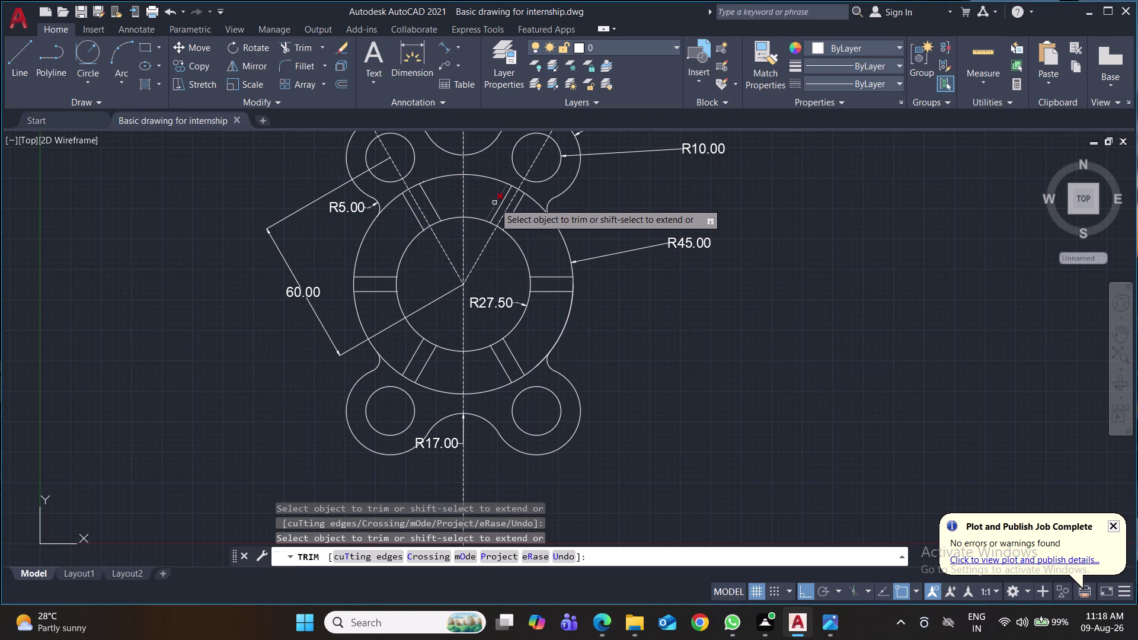
click(494, 202)
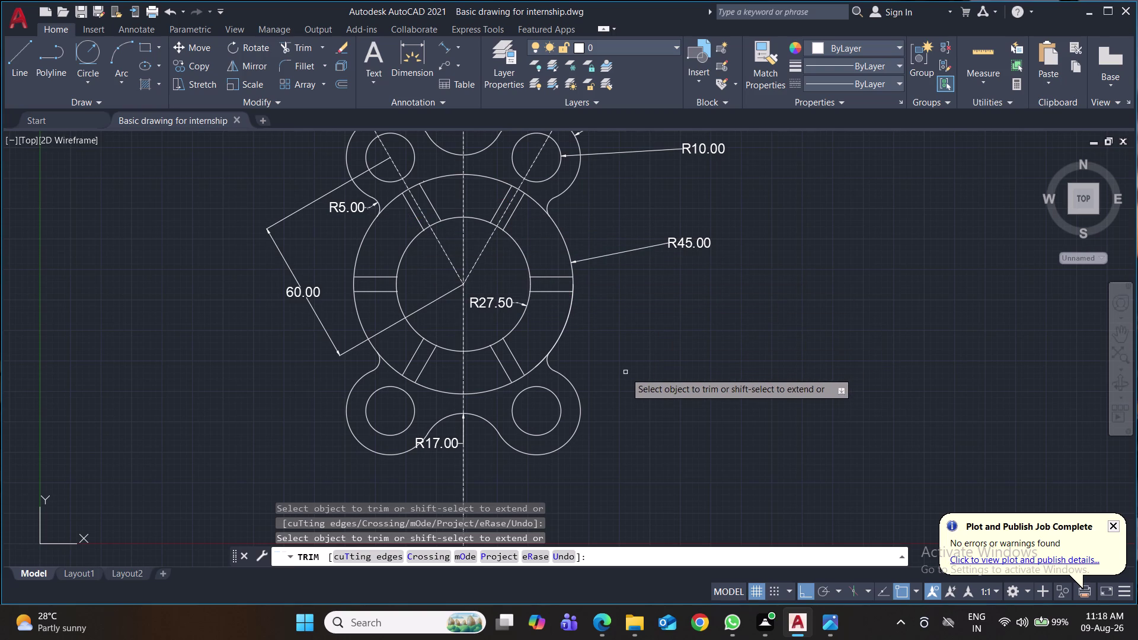
key(ctrl+s)
Begin a new offset, picking a first point for the distance.
key(o)
key(Return)
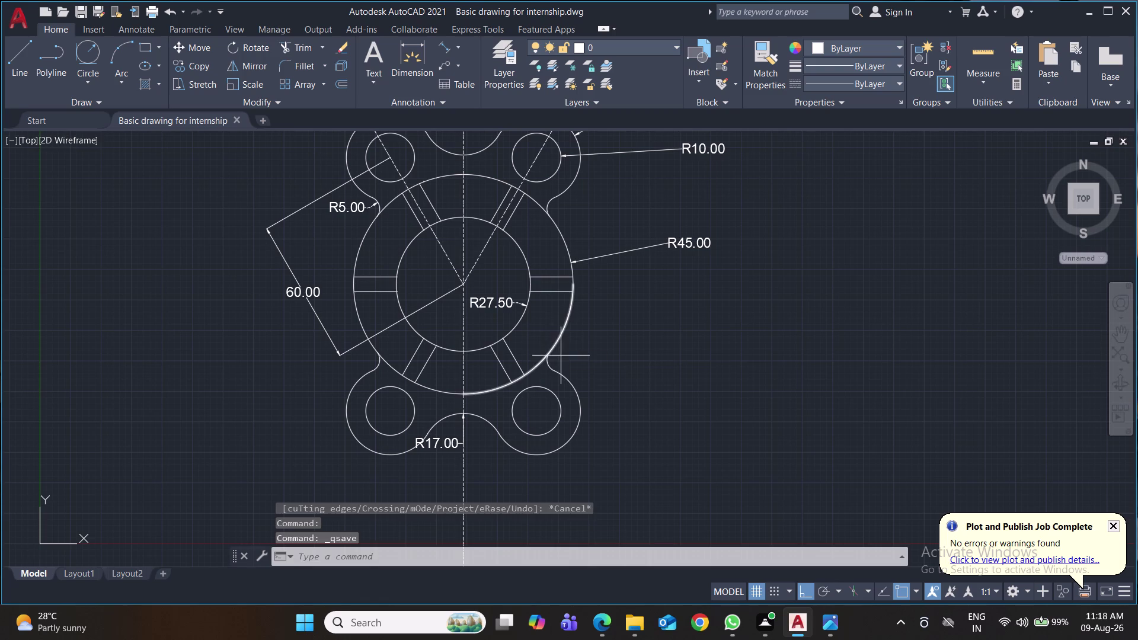
click(433, 204)
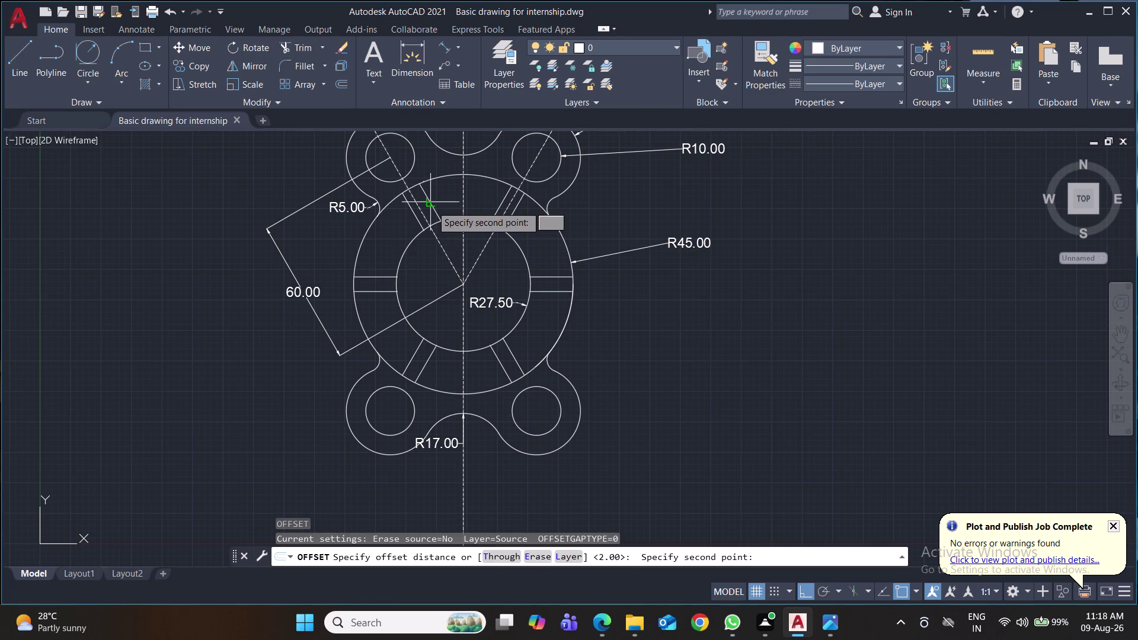
Offset the slot edge near the left diagonal centreline by 1 unit and save.
key(1)
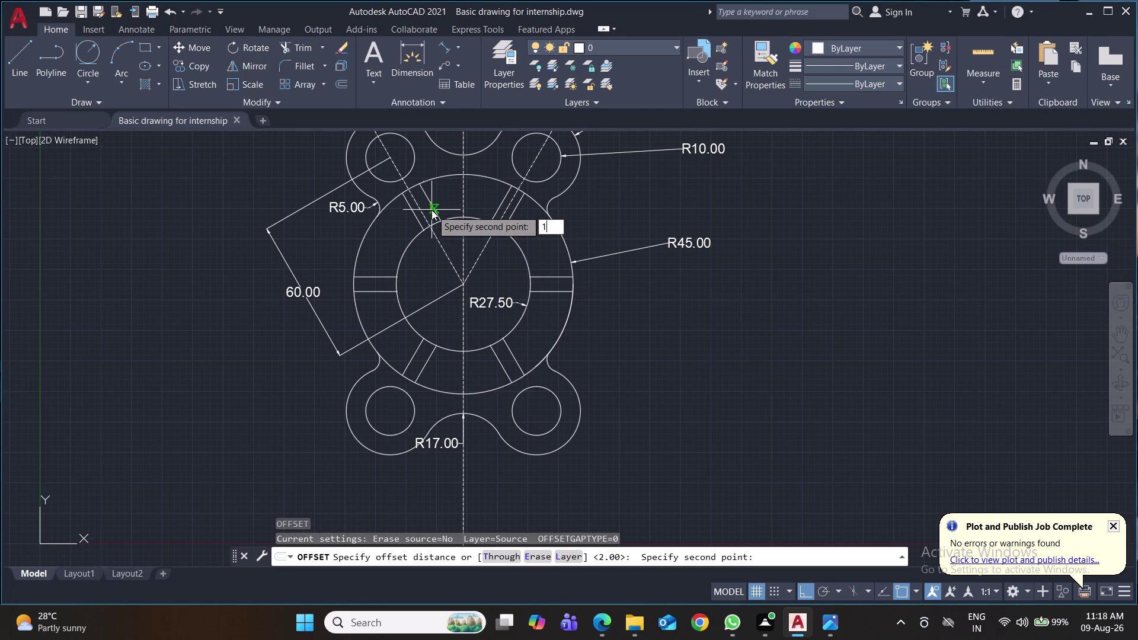
key(Return)
click(435, 208)
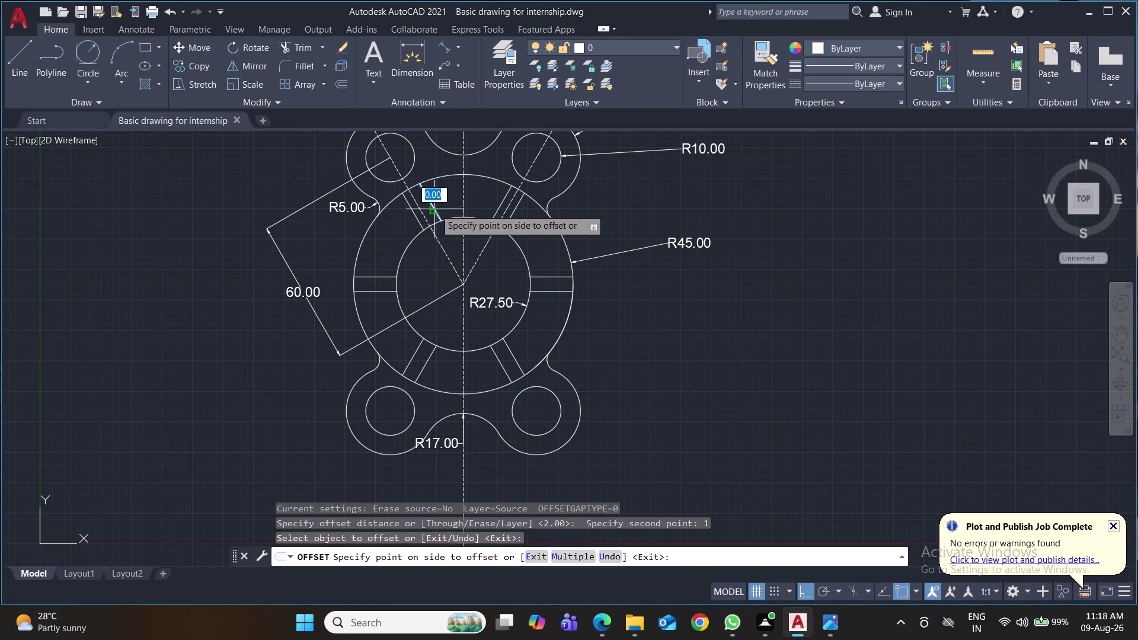
click(425, 209)
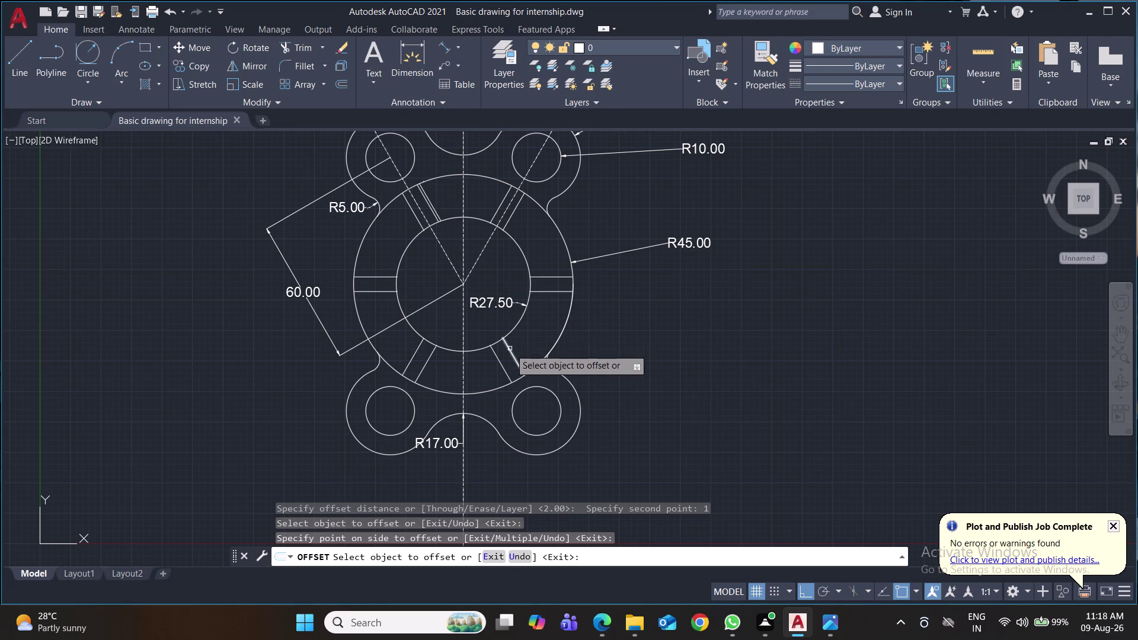
key(ctrl+s)
Trim the extra segment inside the hub and save the drawing.
key(t)
key(r)
key(Return)
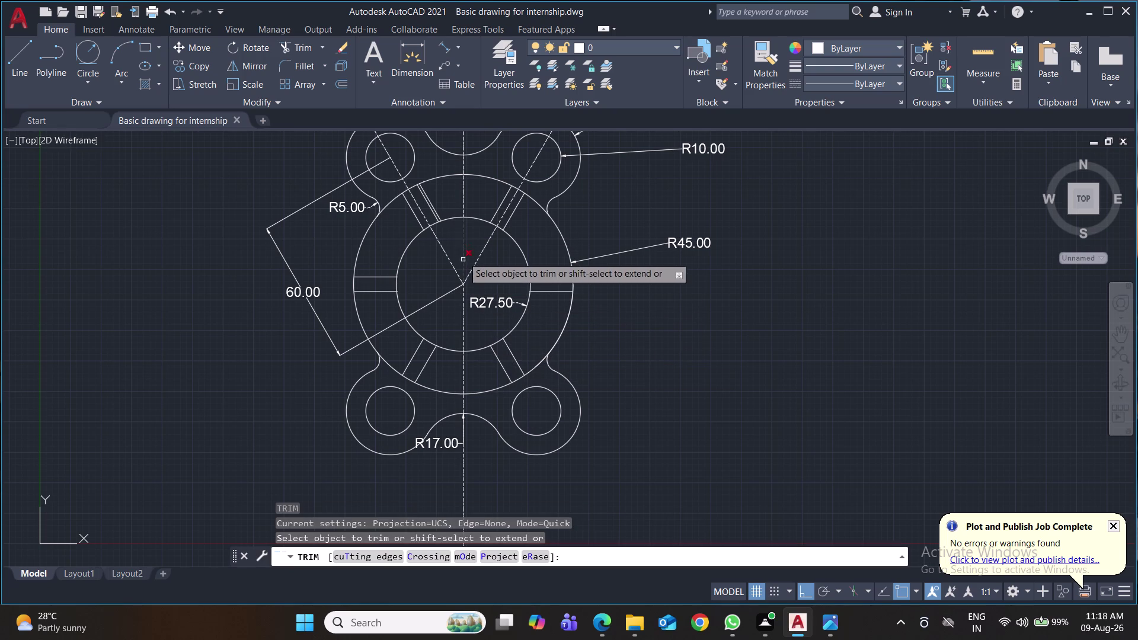
click(438, 213)
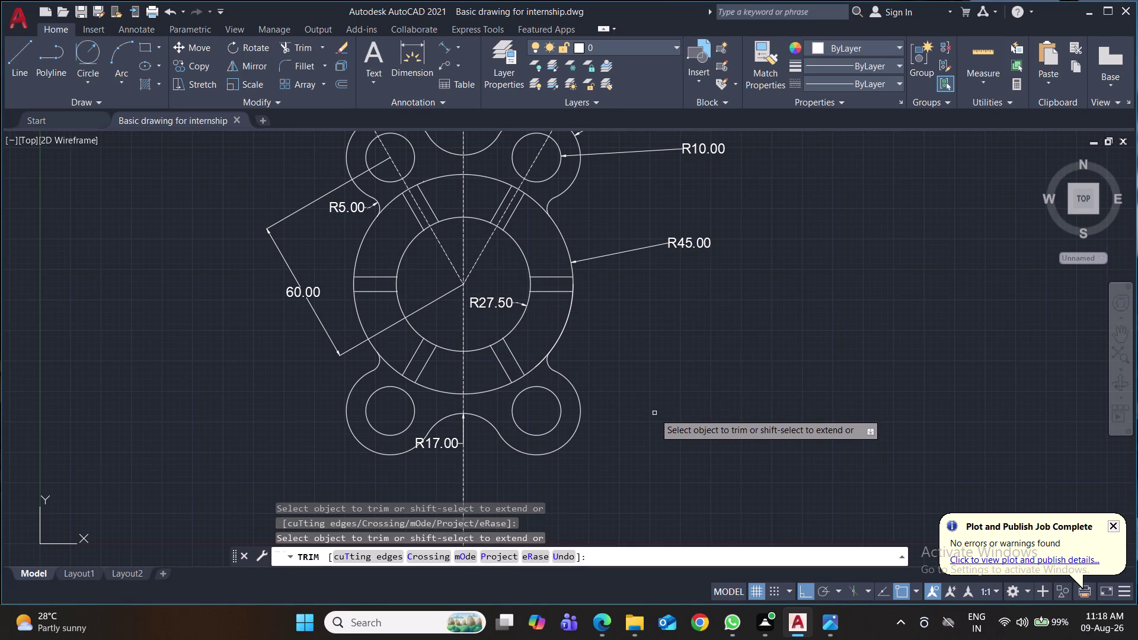
key(ctrl+s)
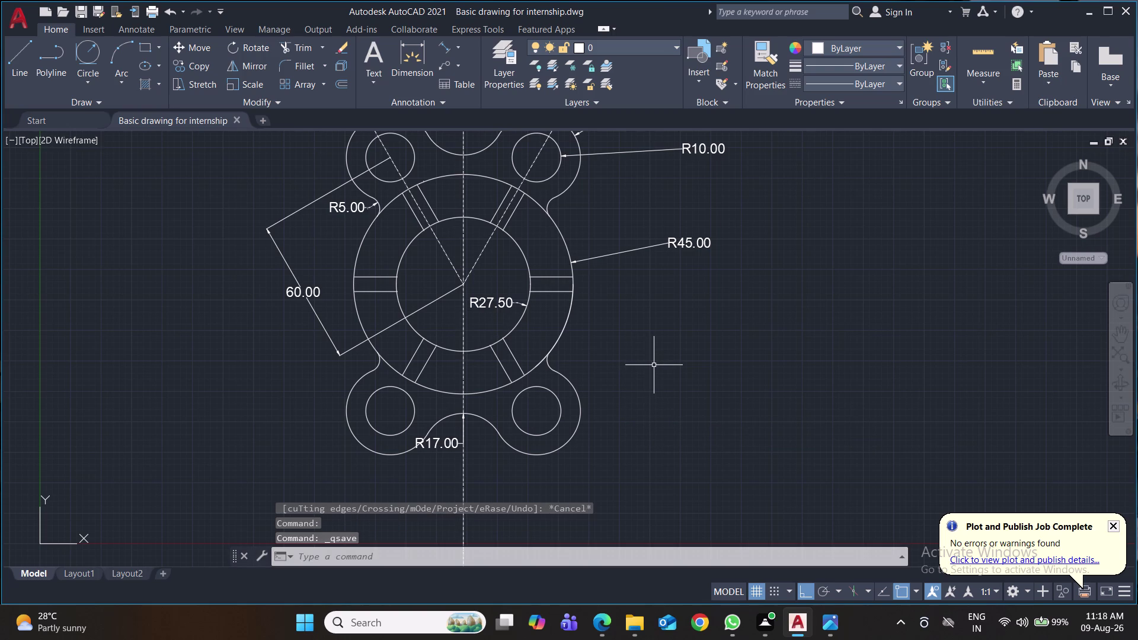
middle_drag(654, 365, 650, 343)
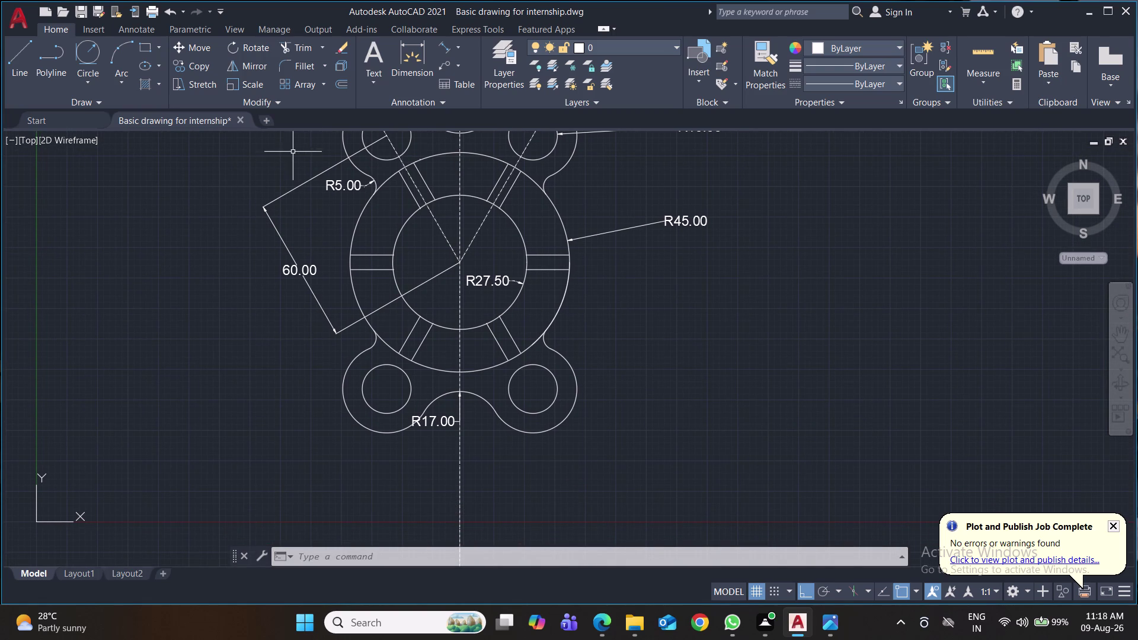
Place a 6.00 aligned dimension across the lower-left spoke slot.
click(443, 46)
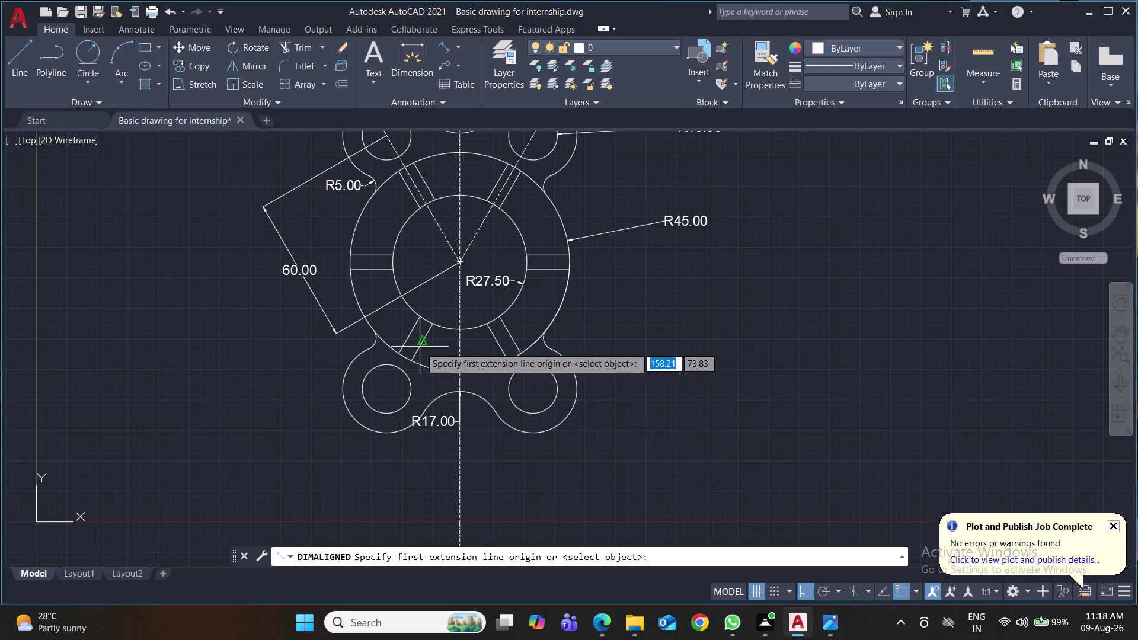
click(412, 338)
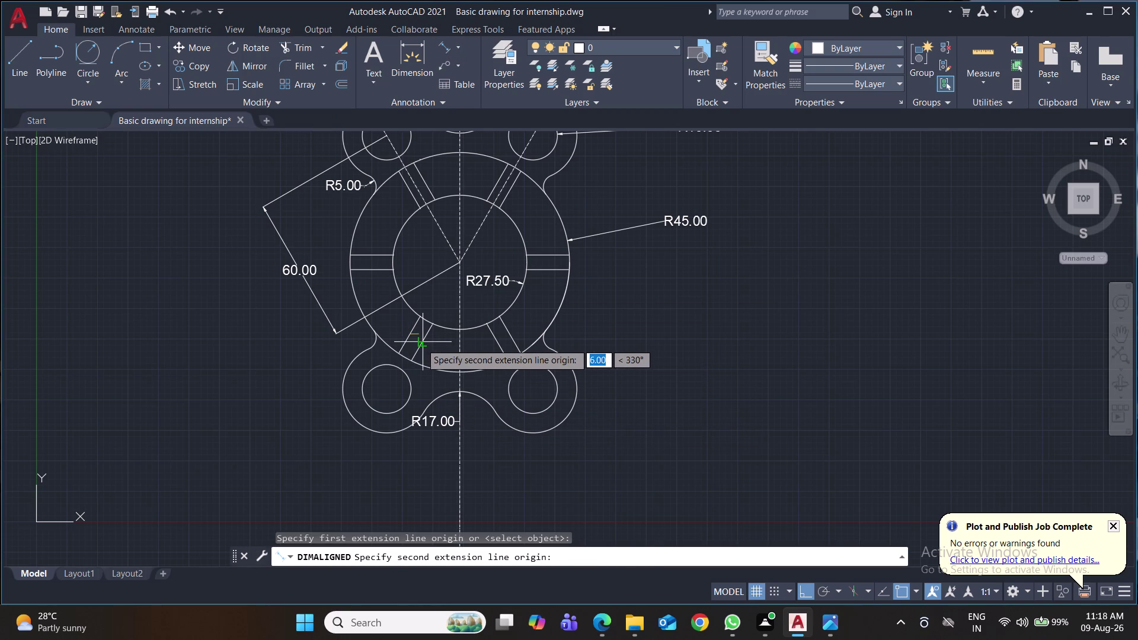
click(424, 339)
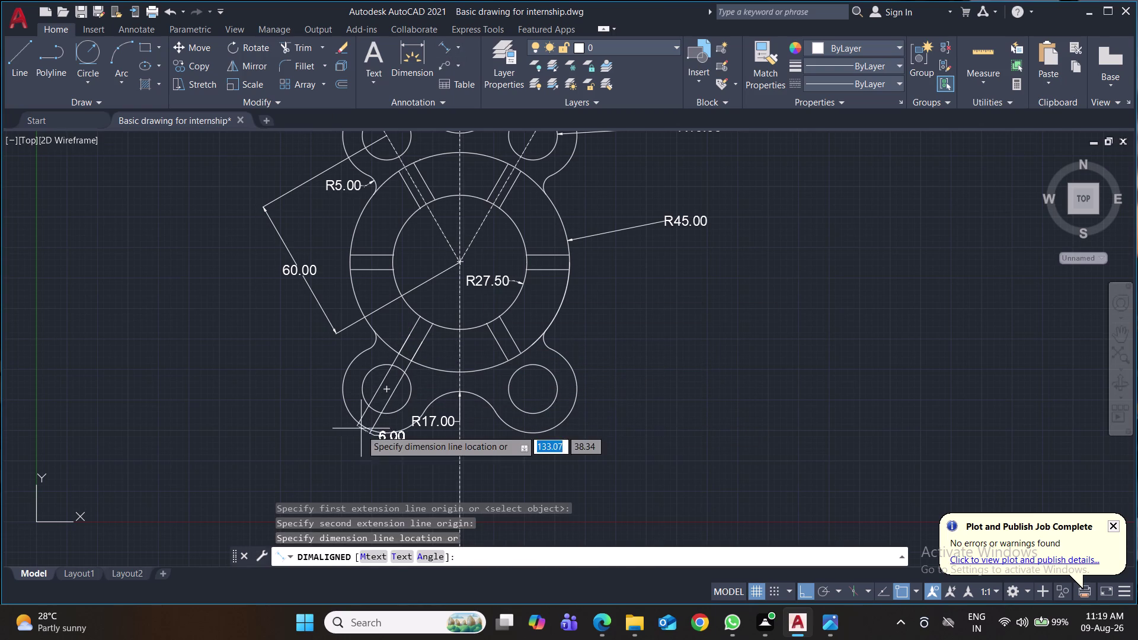
click(403, 335)
key(Escape)
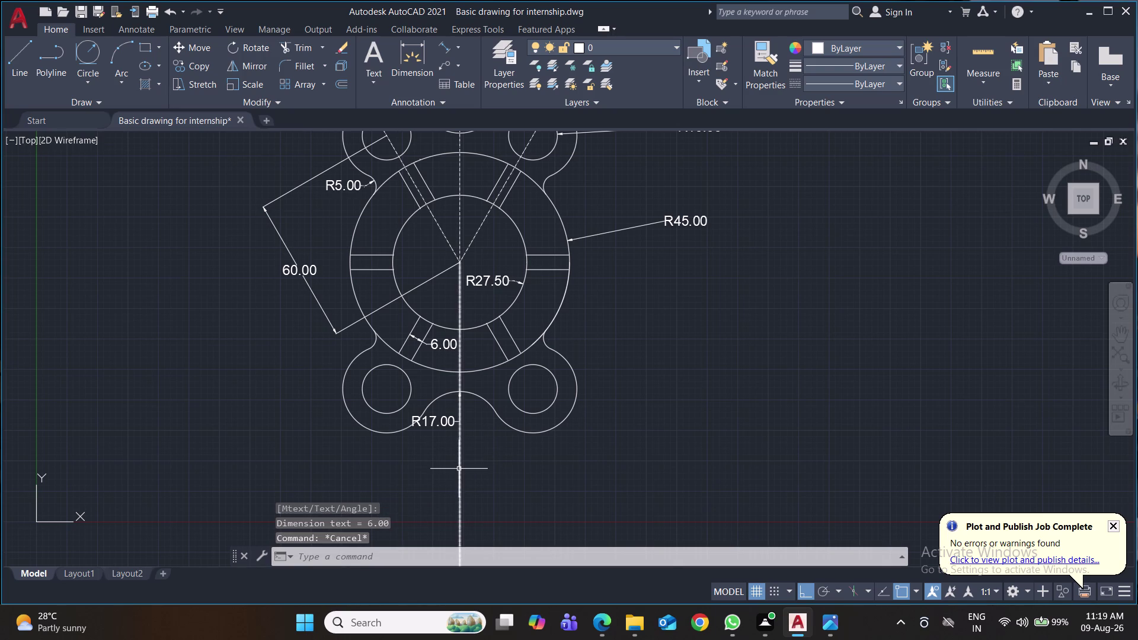
Undo the 6.00 dimension and the earlier 1-unit offset and trims.
key(Escape)
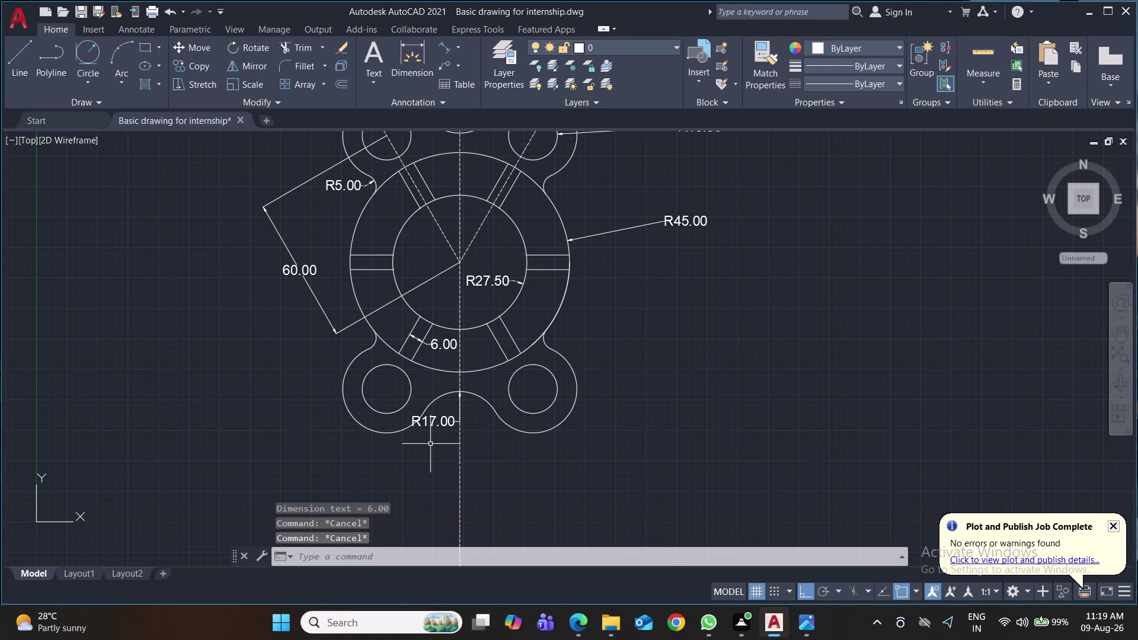
key(ctrl+z)
key(ctrl+z)
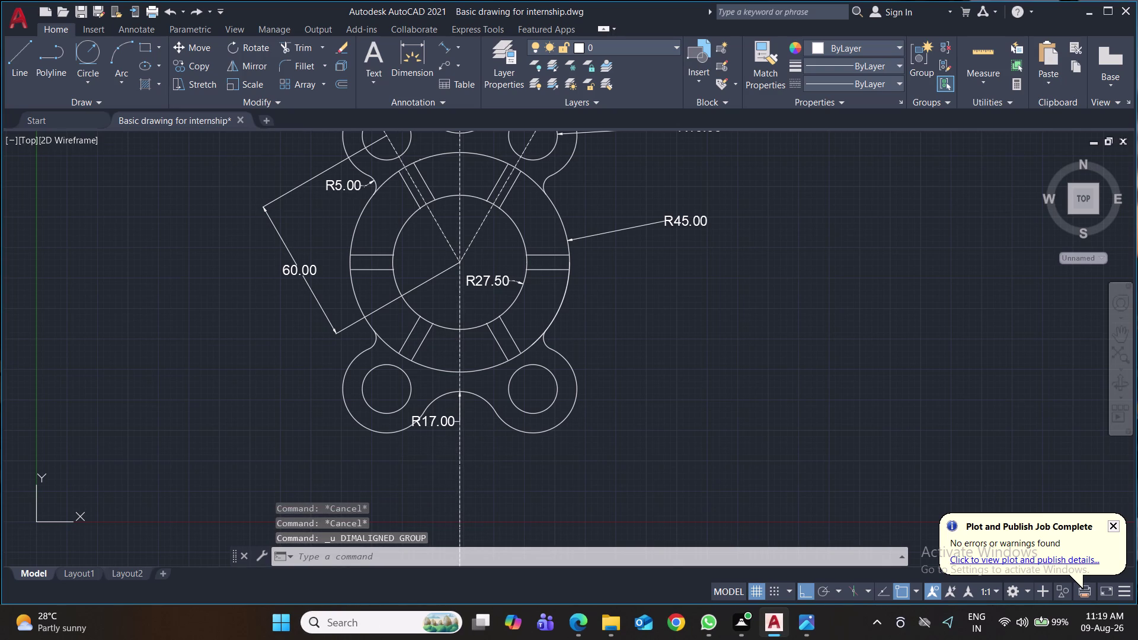
key(ctrl+z)
key(ctrl+z)
key(ctrl+z)
key(ctrl+z)
key(ctrl+z)
key(ctrl+z)
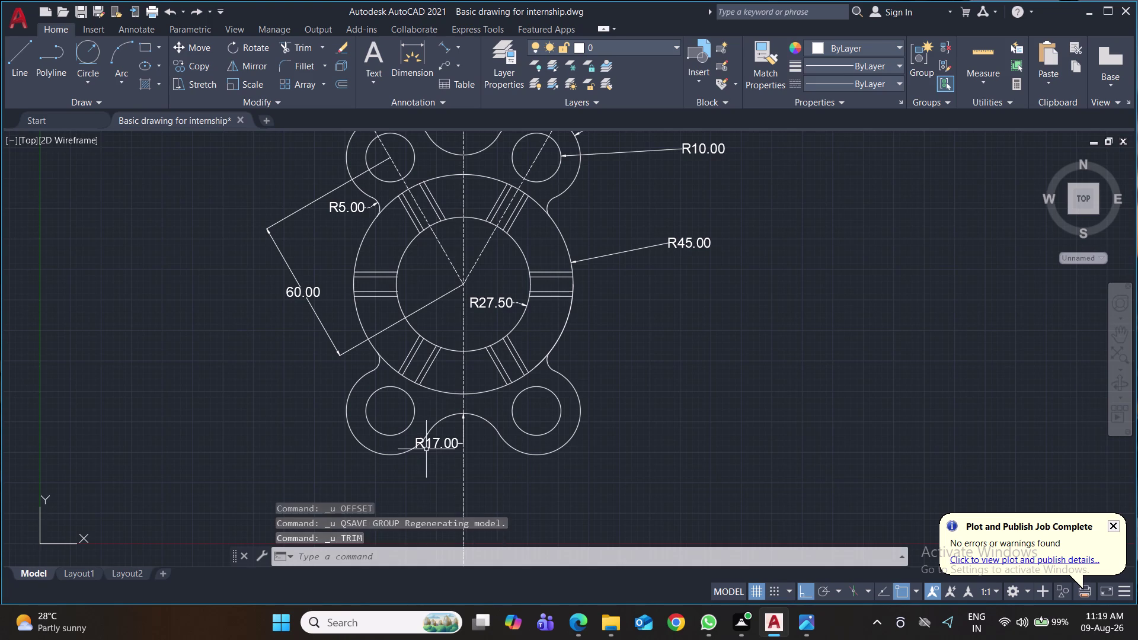
key(ctrl+z)
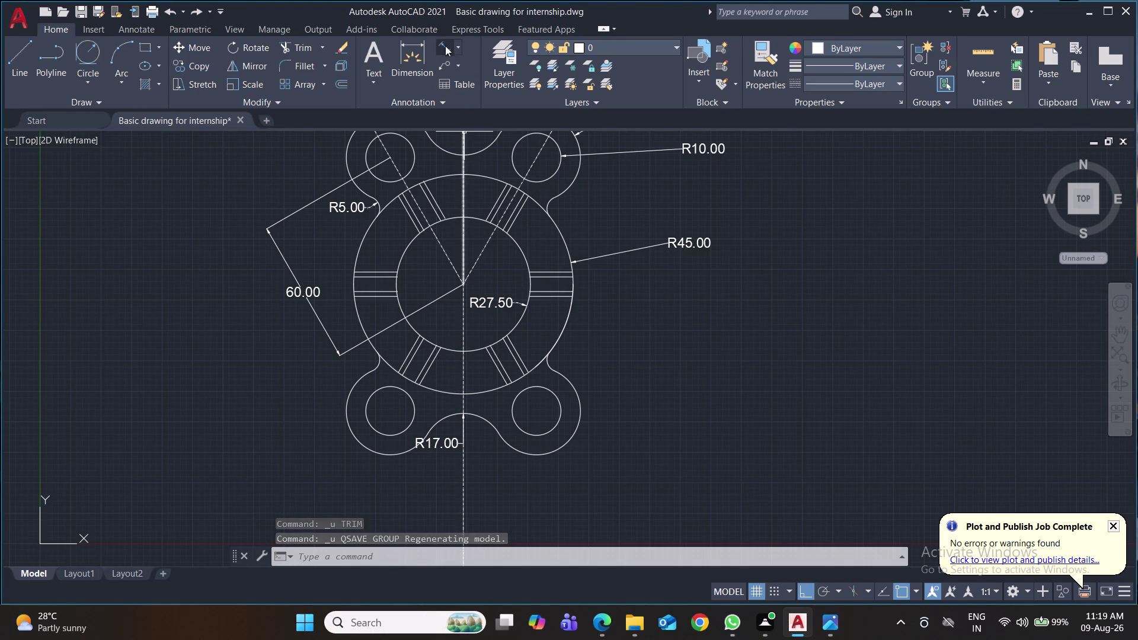
Start another aligned dimension on the lower-left slot, cancel it, and select that slot's lines.
click(445, 45)
click(420, 383)
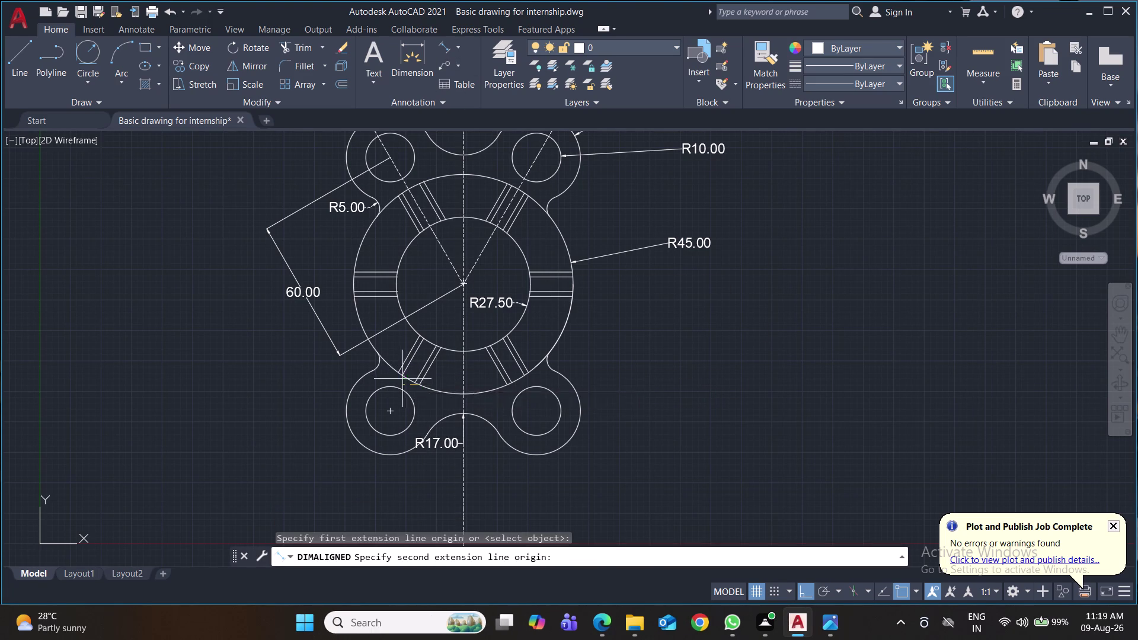
click(399, 375)
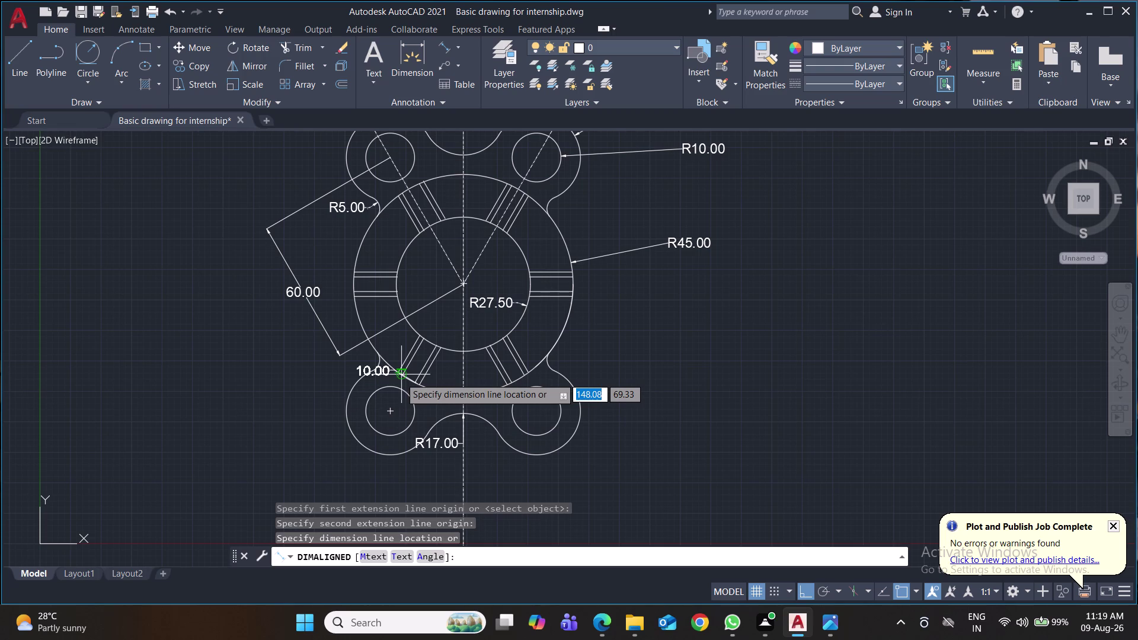
key(Escape)
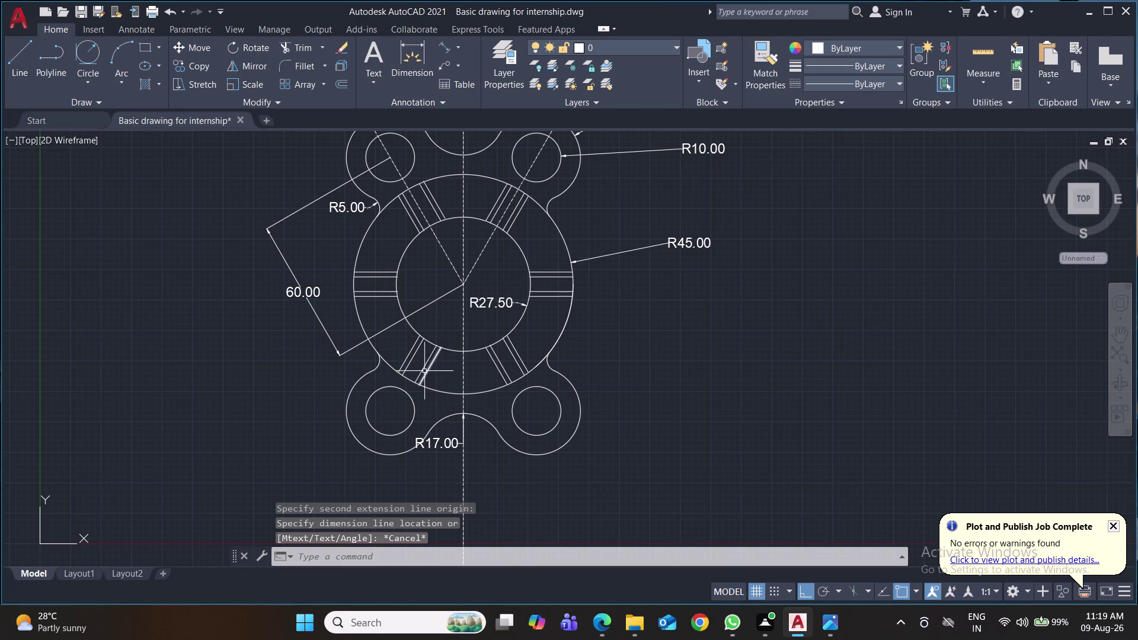
click(422, 368)
click(414, 356)
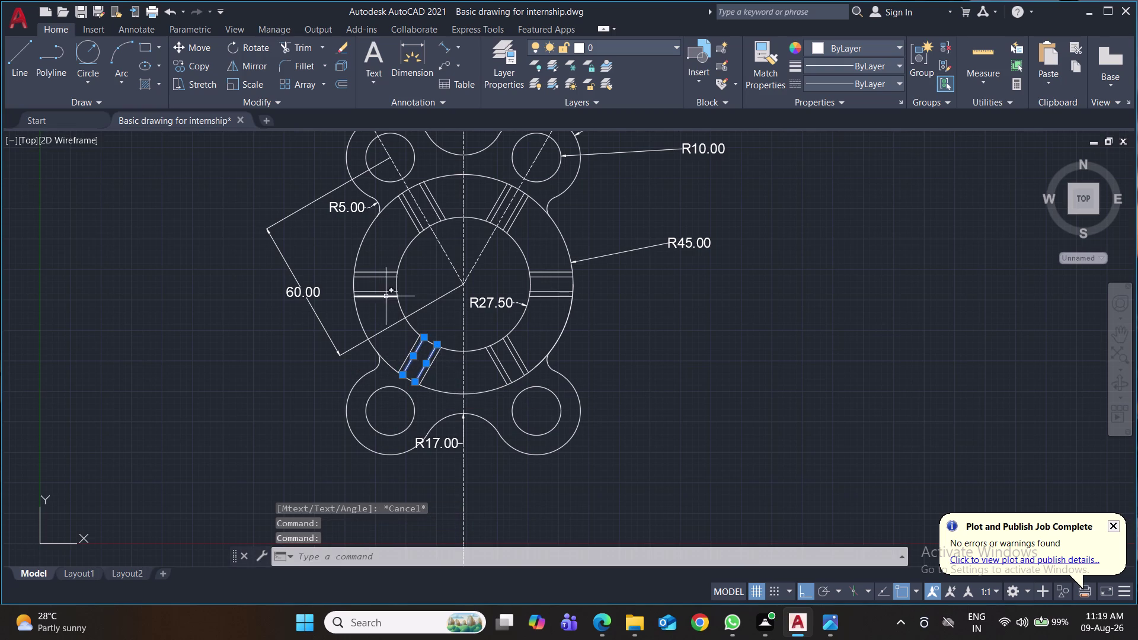
Delete the extra offset lines in the left, upper and right spoke slots.
click(382, 291)
click(381, 278)
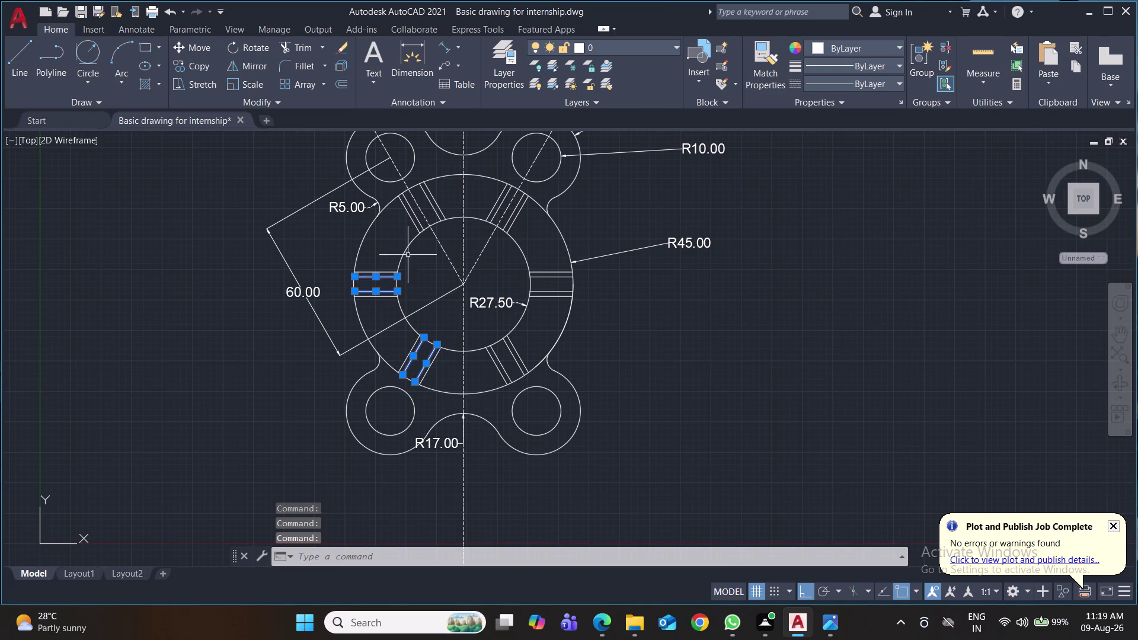
click(416, 219)
click(437, 213)
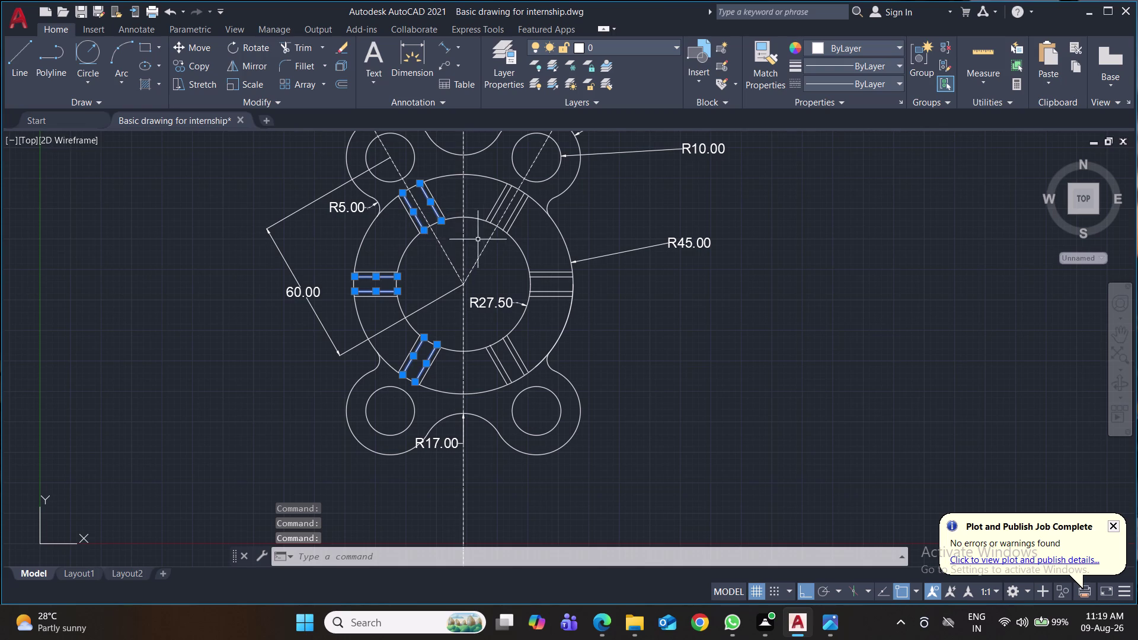
click(493, 215)
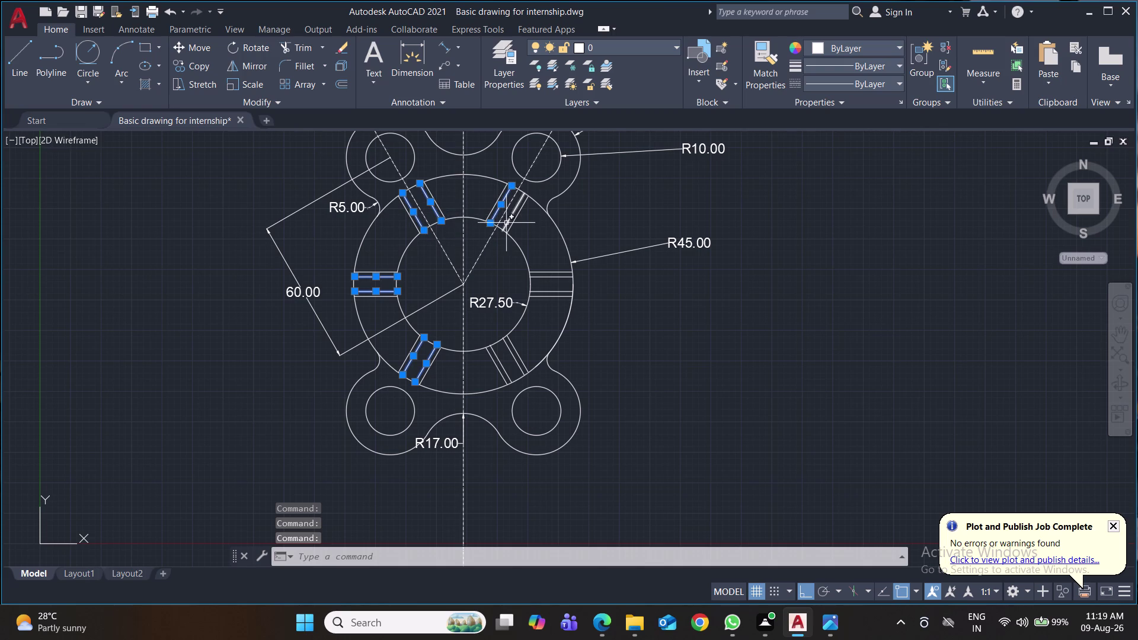
click(505, 223)
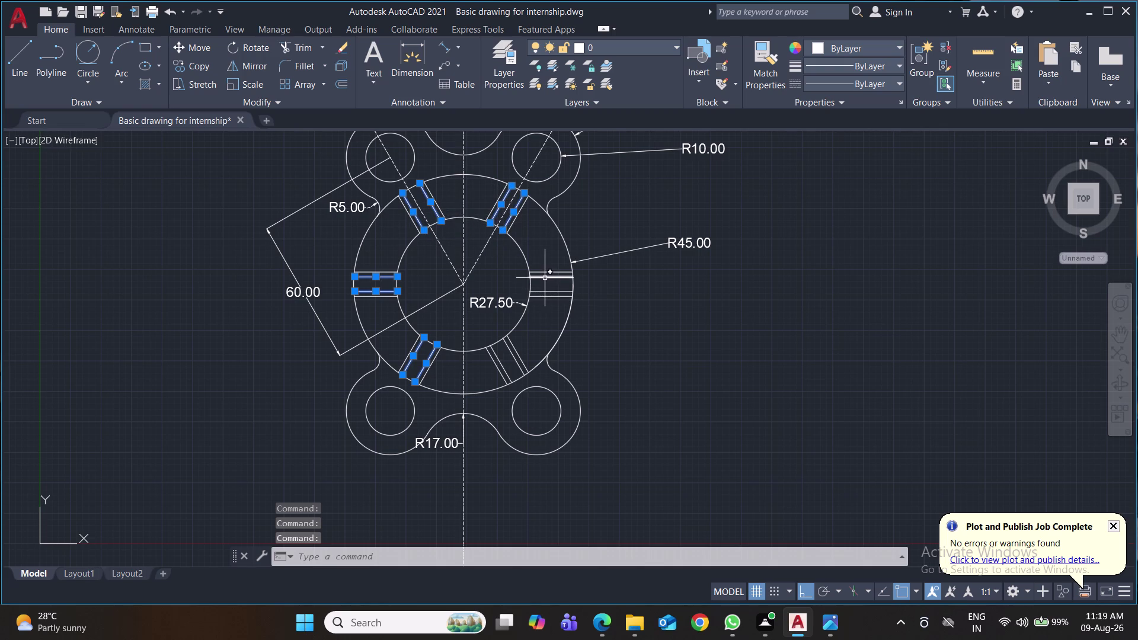
click(544, 278)
click(544, 290)
key(Delete)
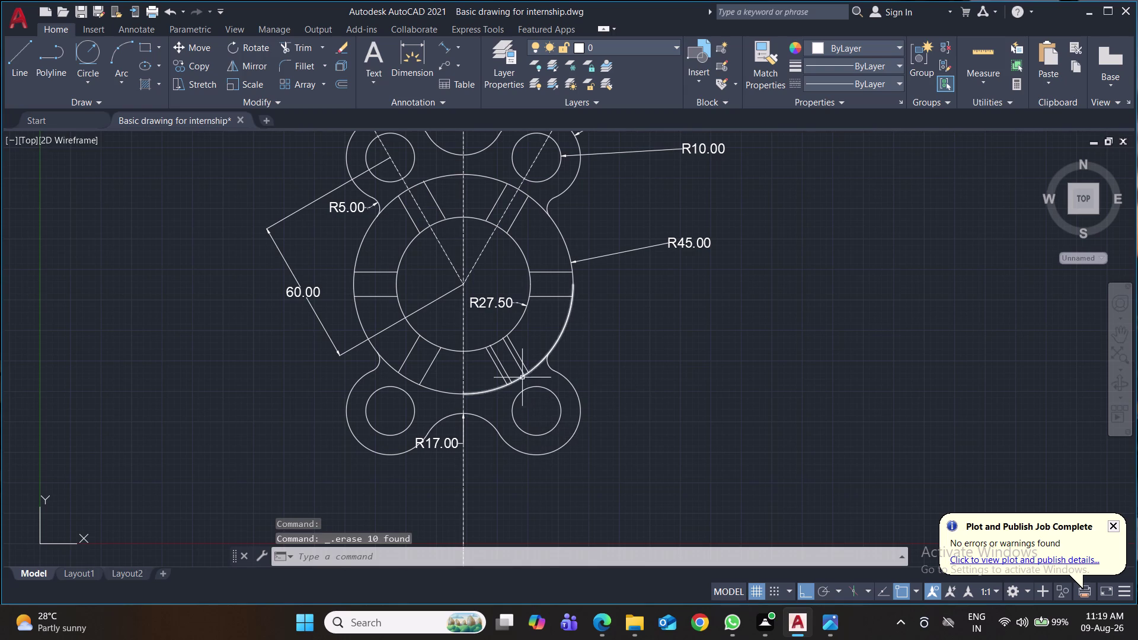
Delete the lower-right slot's extra lines and save the drawing.
click(520, 371)
click(507, 372)
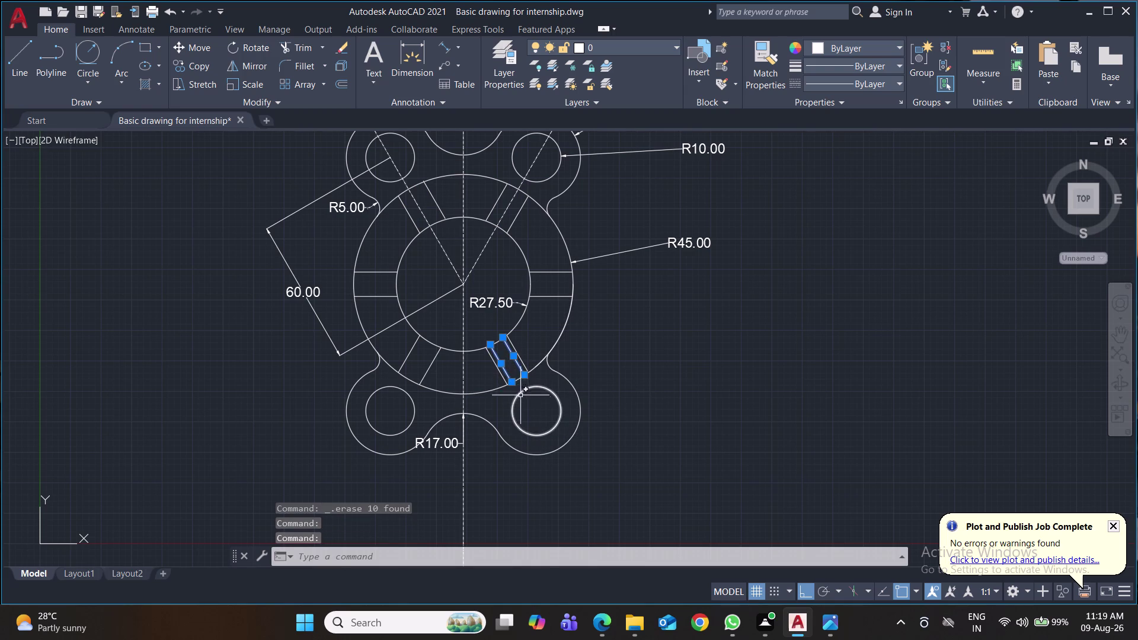
key(Delete)
key(ctrl+s)
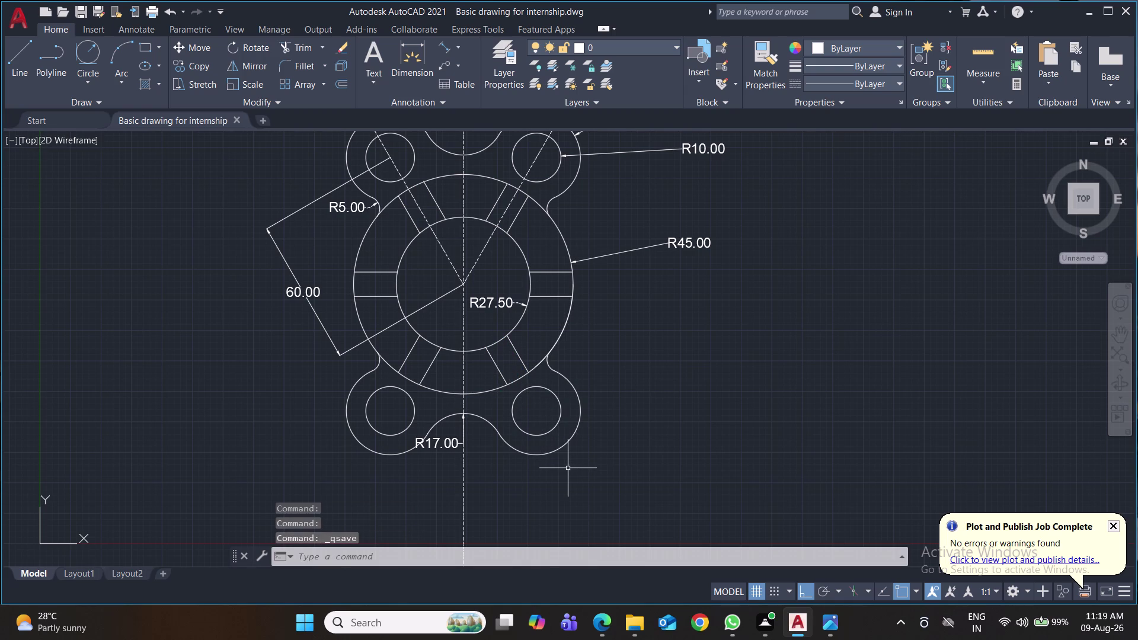
key(o)
key(Return)
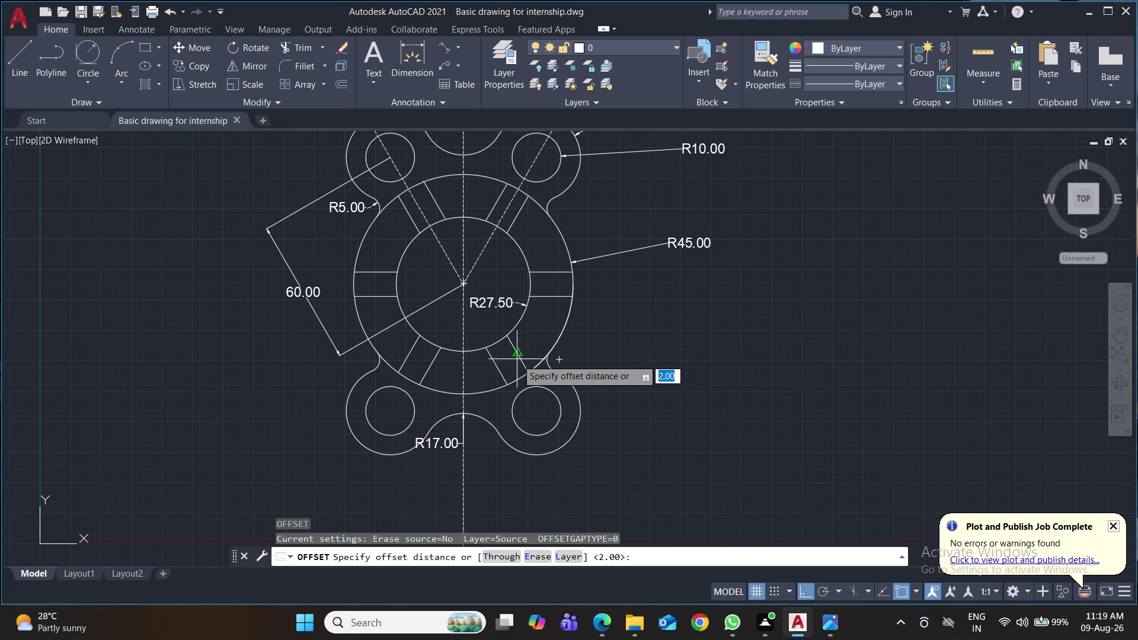
Offset the lower-right and lower-left slot edges outward by 1 unit.
click(516, 356)
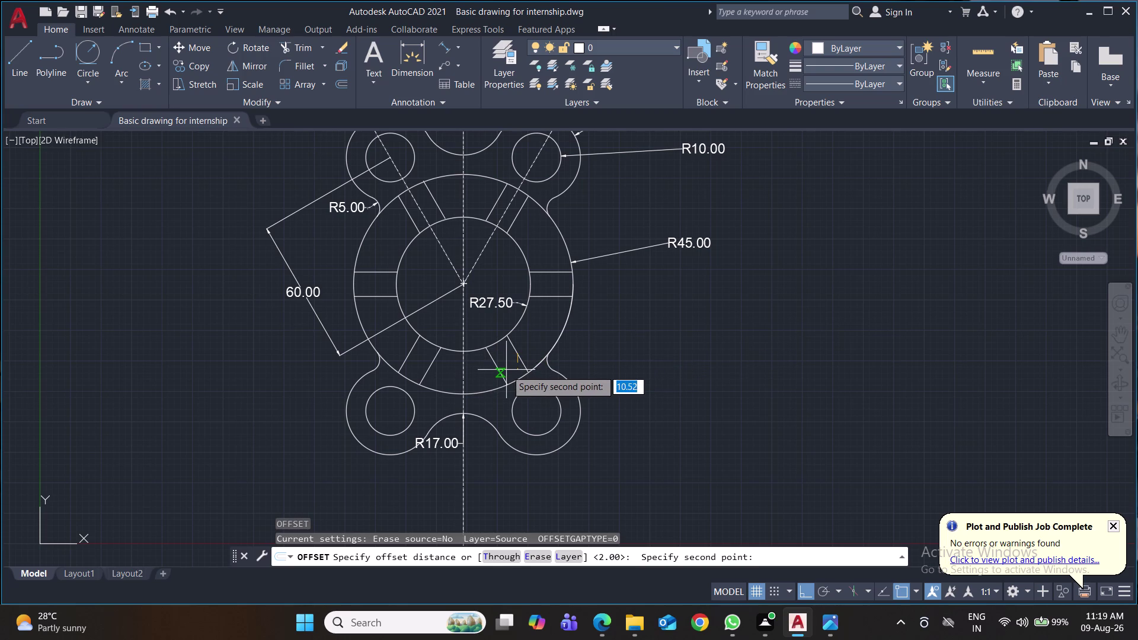
key(1)
key(Return)
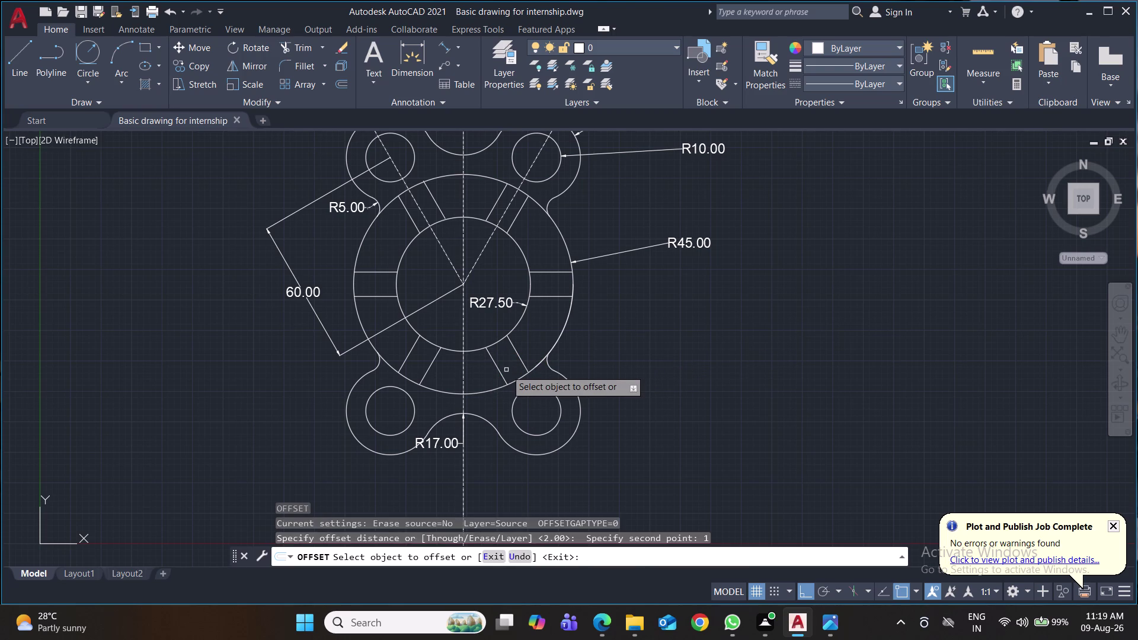
click(520, 358)
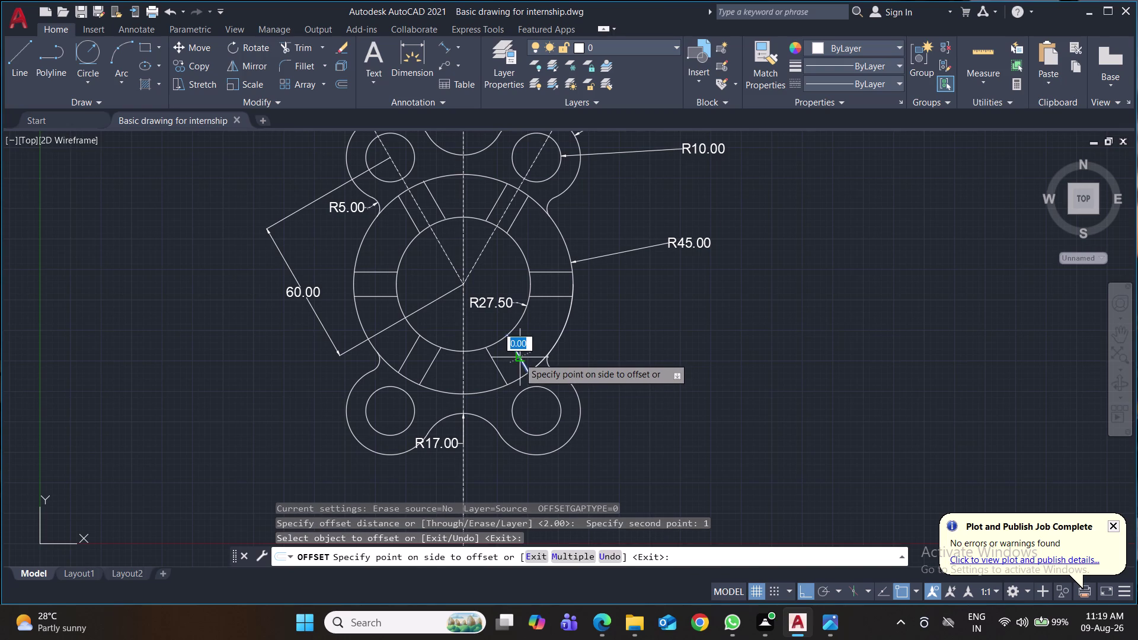
click(511, 360)
click(500, 371)
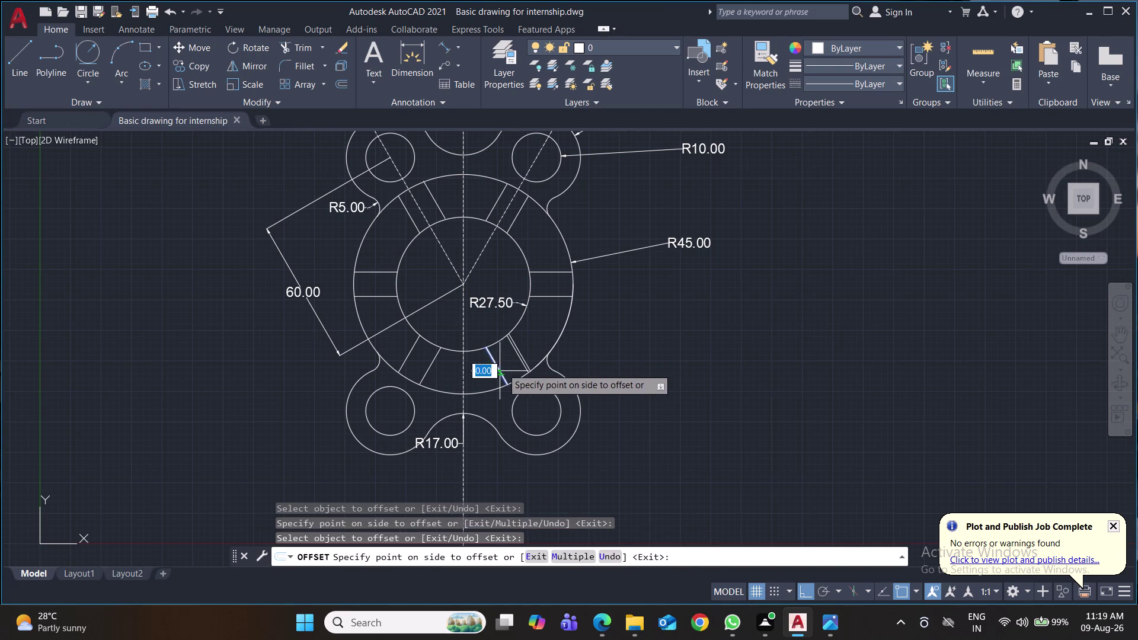
click(503, 365)
click(433, 364)
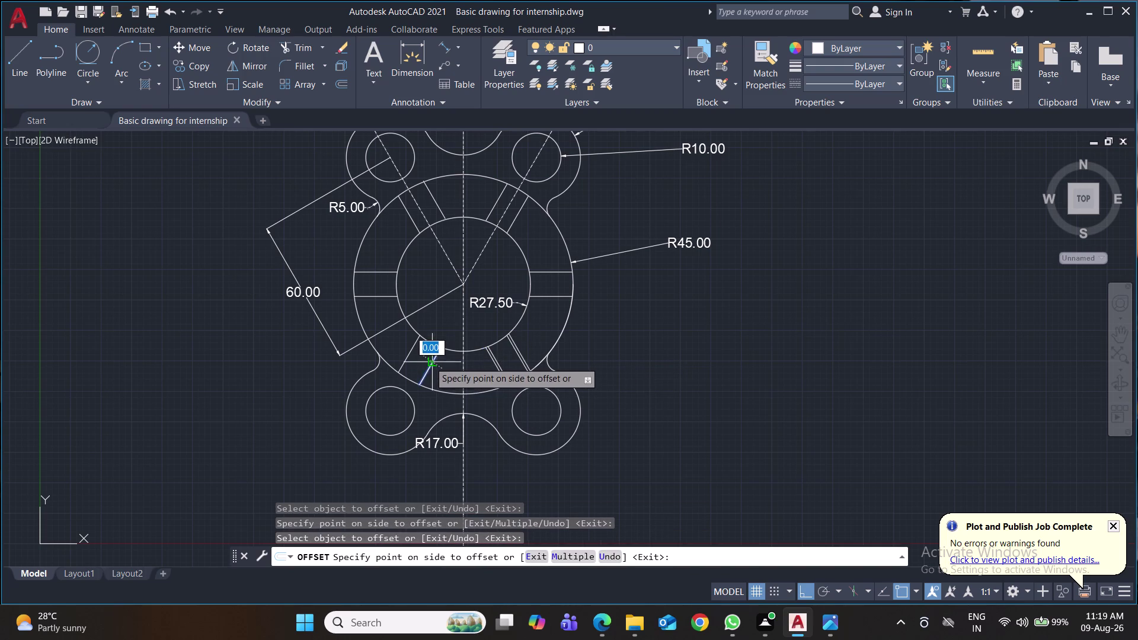
click(423, 358)
click(408, 357)
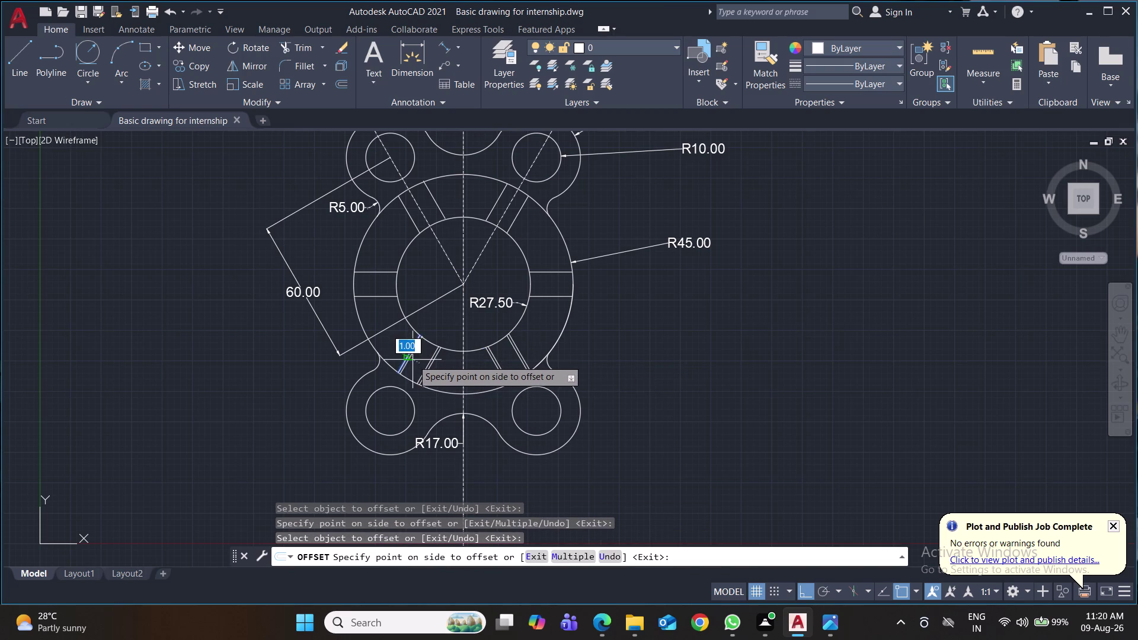
click(415, 362)
Offset both edges of the left and upper-left slots outward by 1.
click(377, 298)
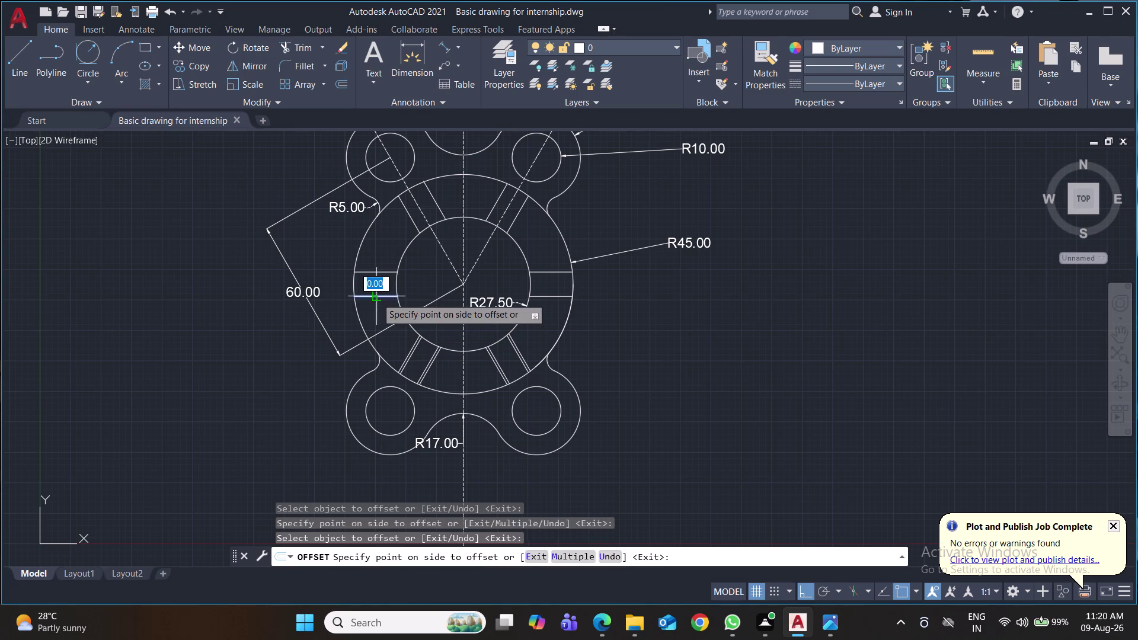
click(374, 288)
click(374, 273)
click(374, 279)
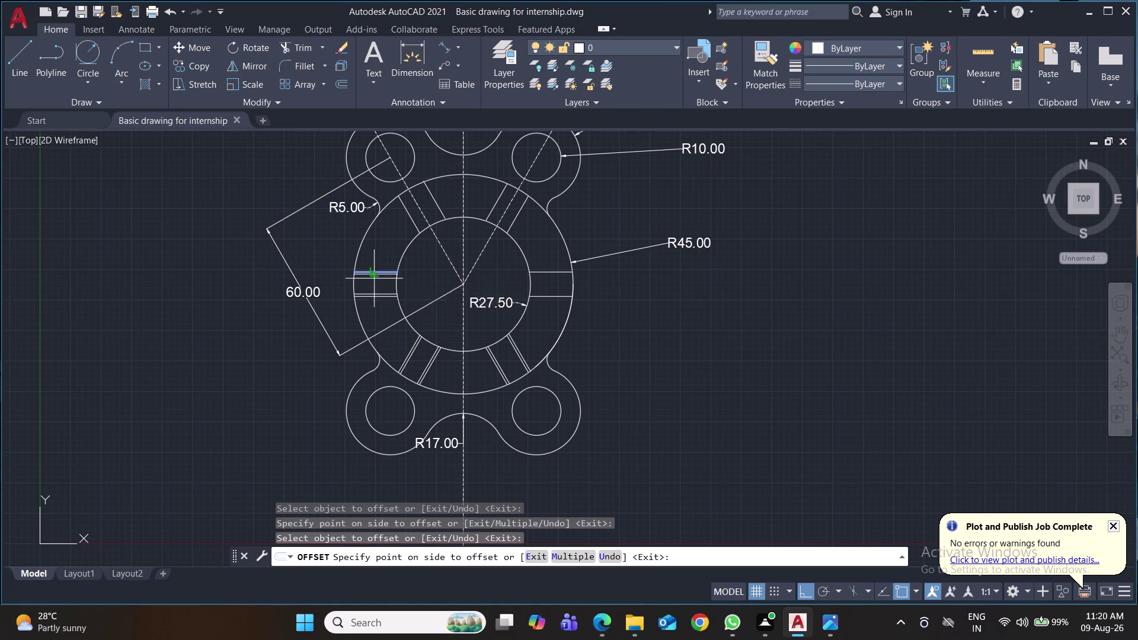
click(416, 226)
click(422, 219)
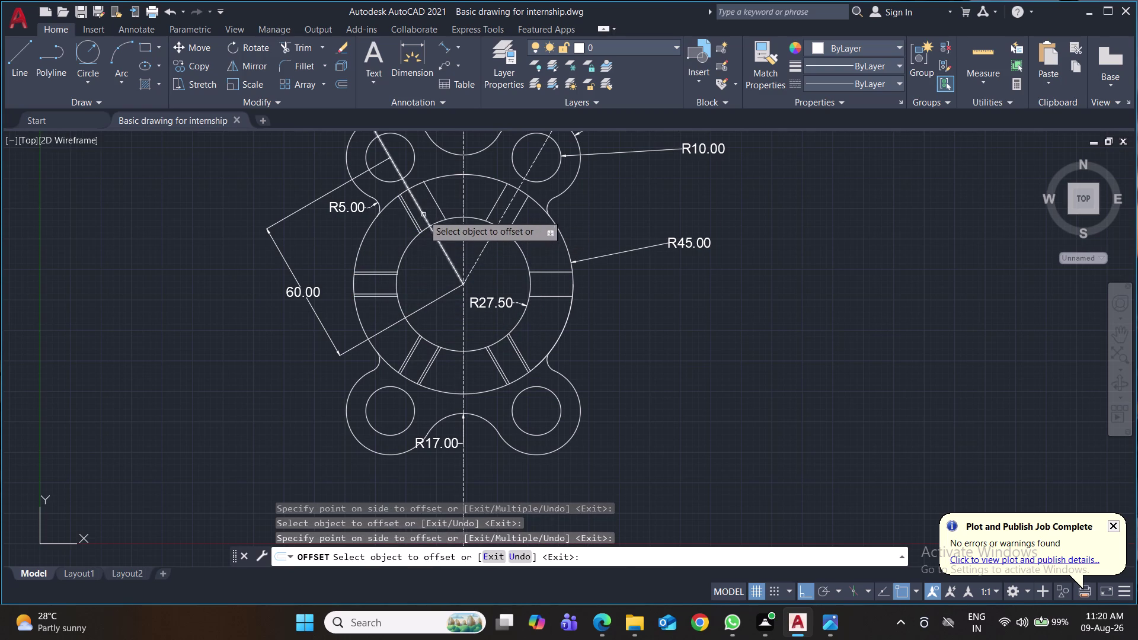
click(432, 198)
click(426, 204)
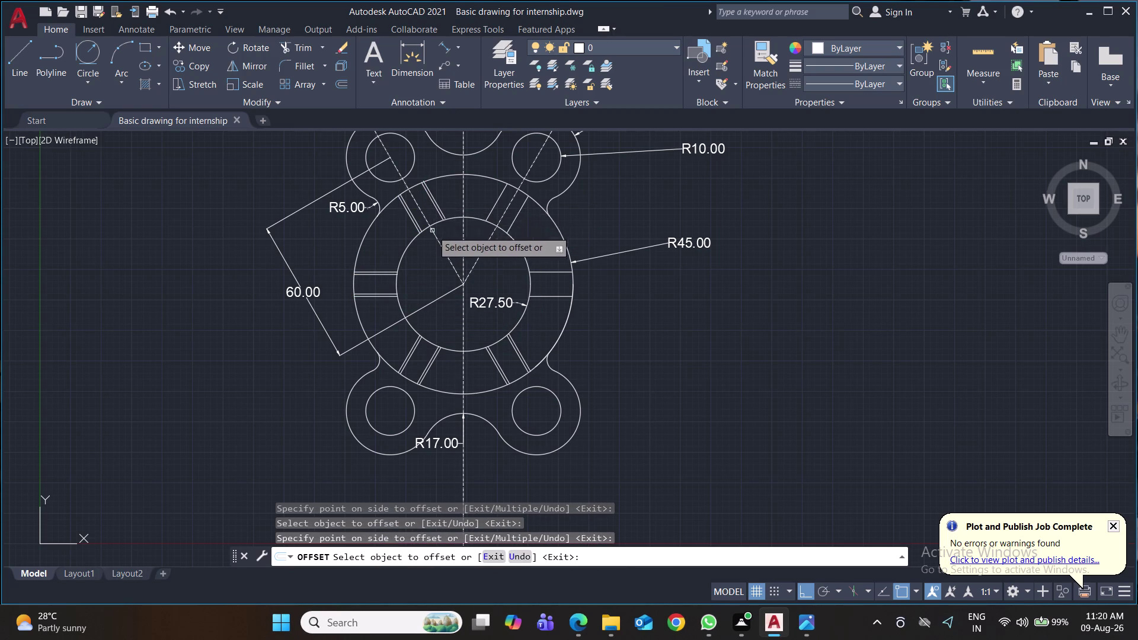
Offset the upper-right and right slot edges outward by 1 and save.
click(495, 205)
click(502, 208)
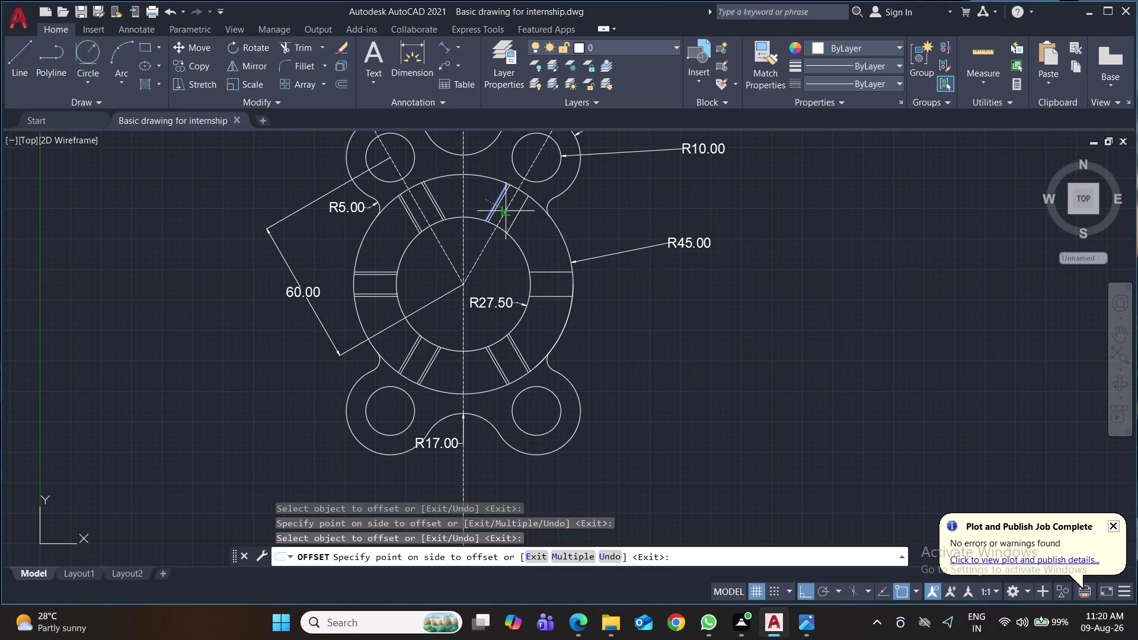
click(516, 214)
click(510, 210)
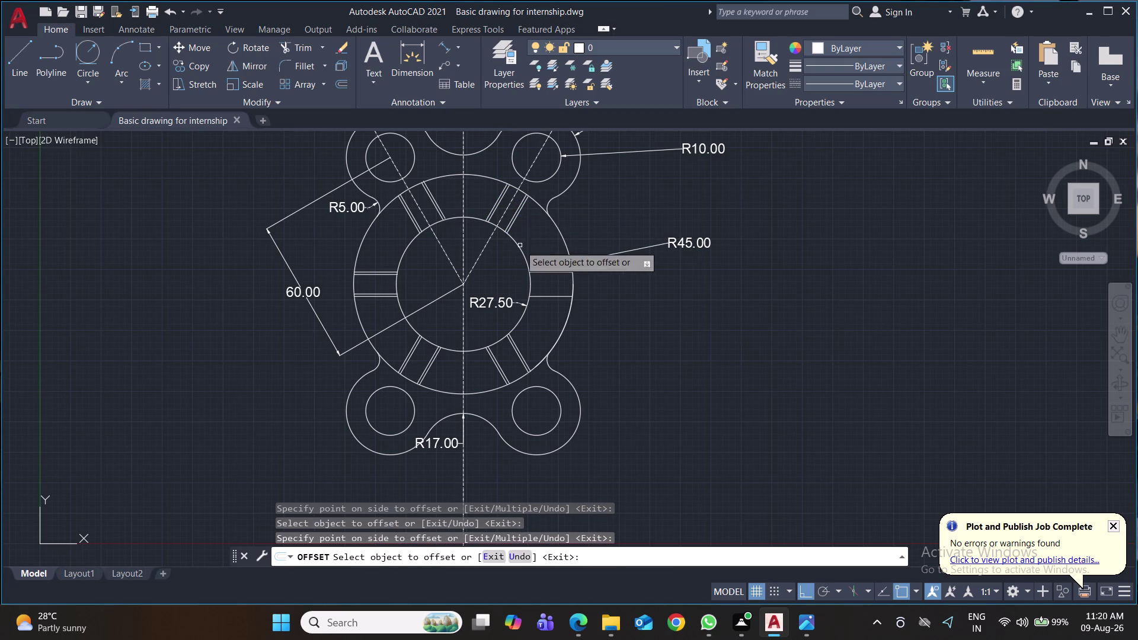
click(539, 271)
click(542, 280)
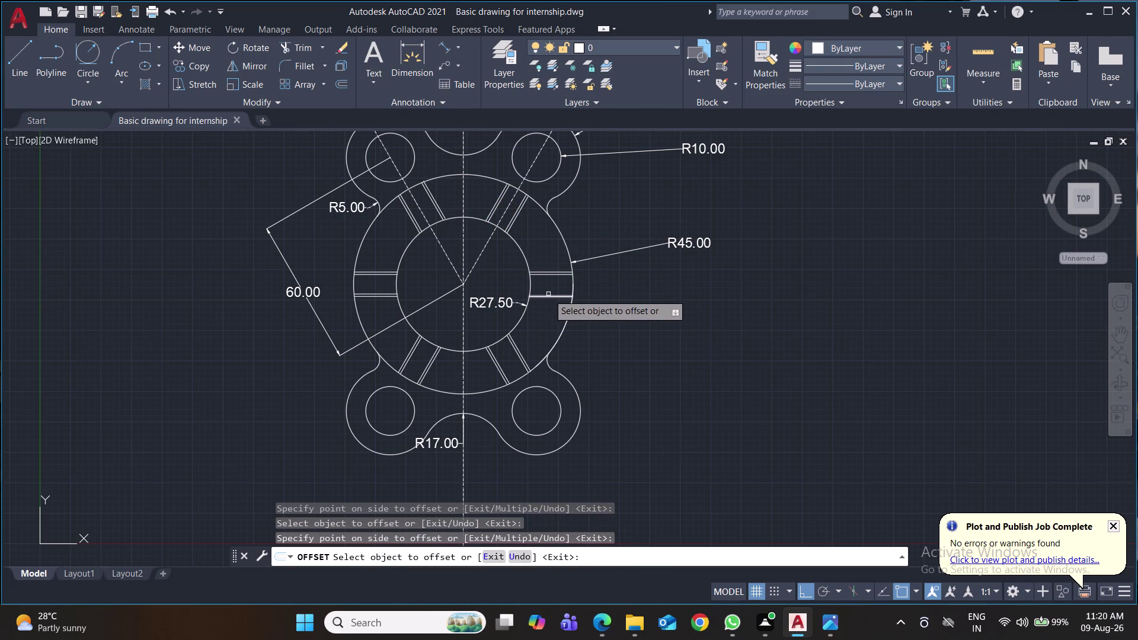
click(549, 295)
click(545, 287)
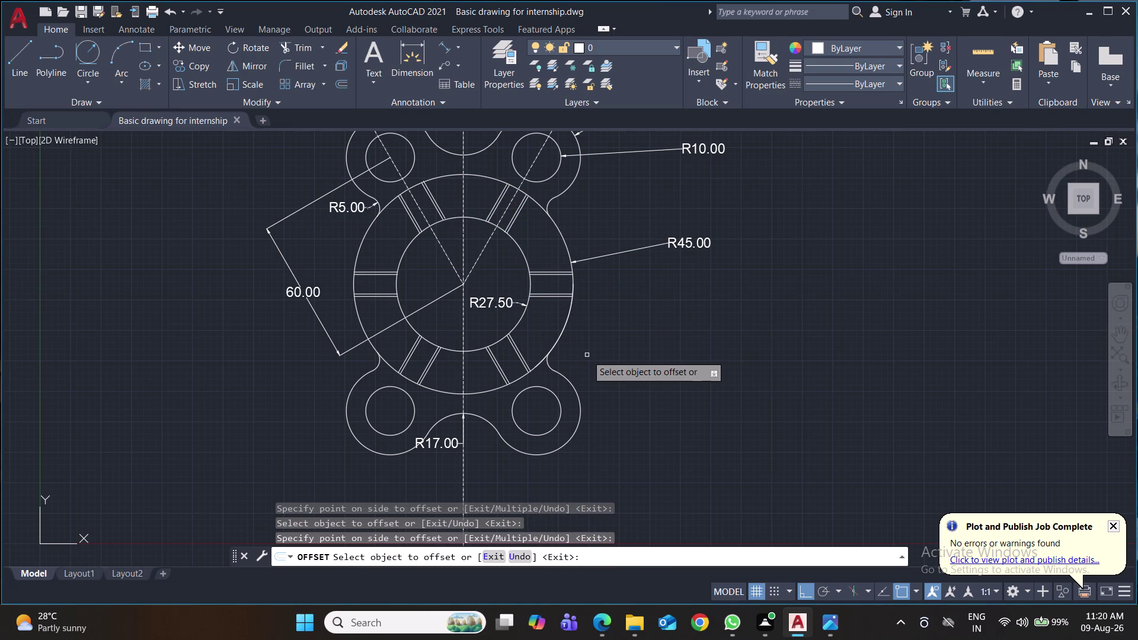
key(ctrl+s)
Trim leftover lines in the right, upper-right, upper-left and left slots.
text(tr)
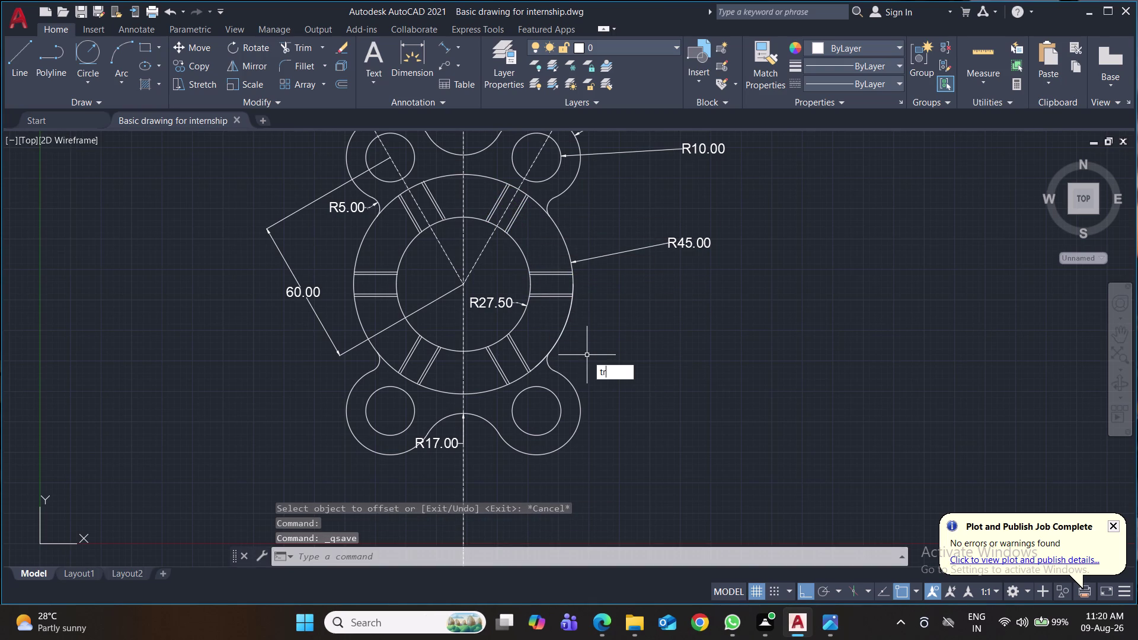
key(Return)
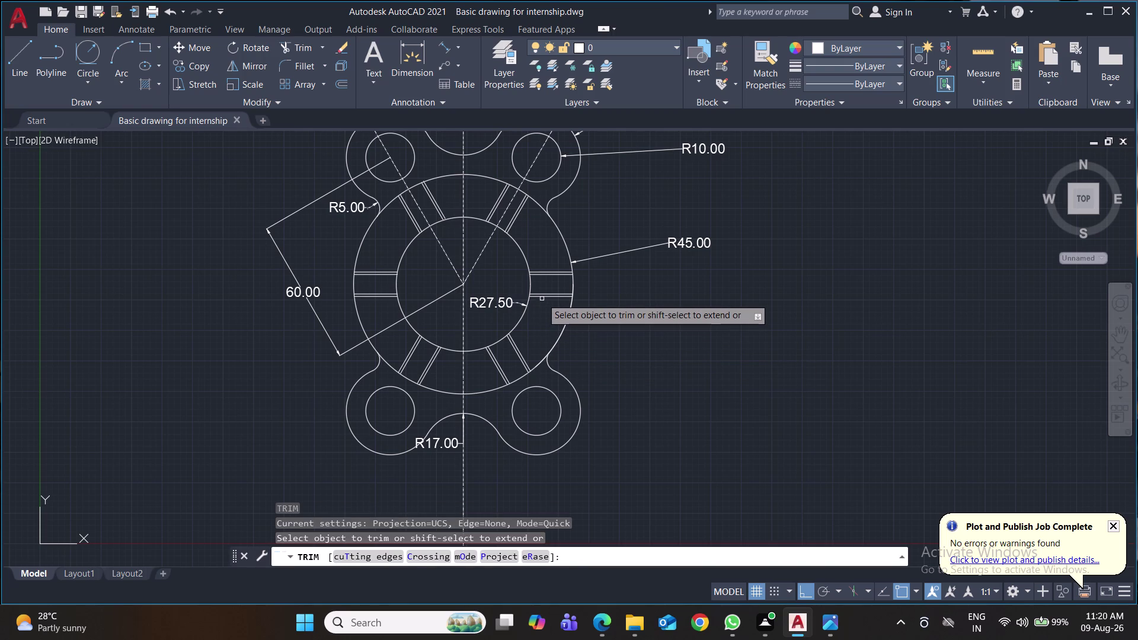
click(542, 299)
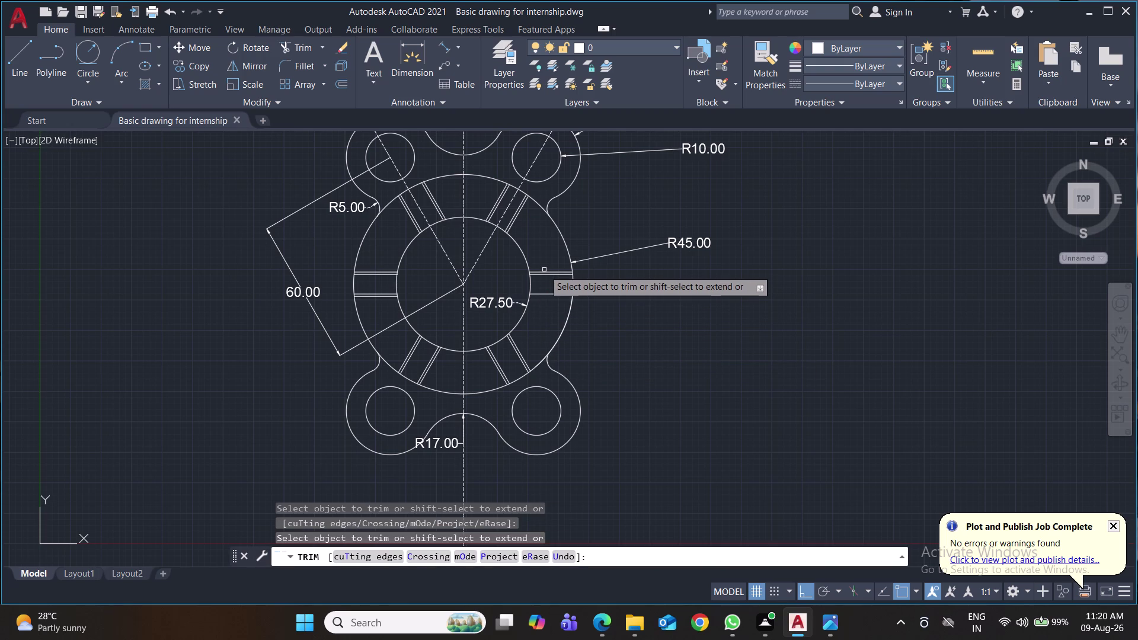
click(544, 272)
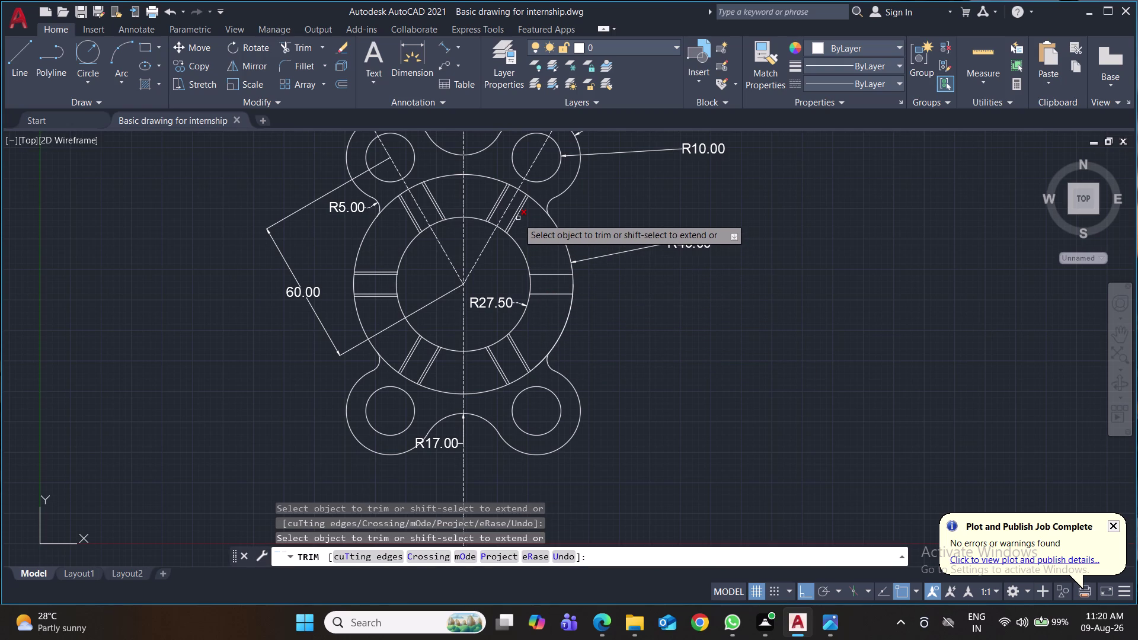
click(518, 218)
click(493, 202)
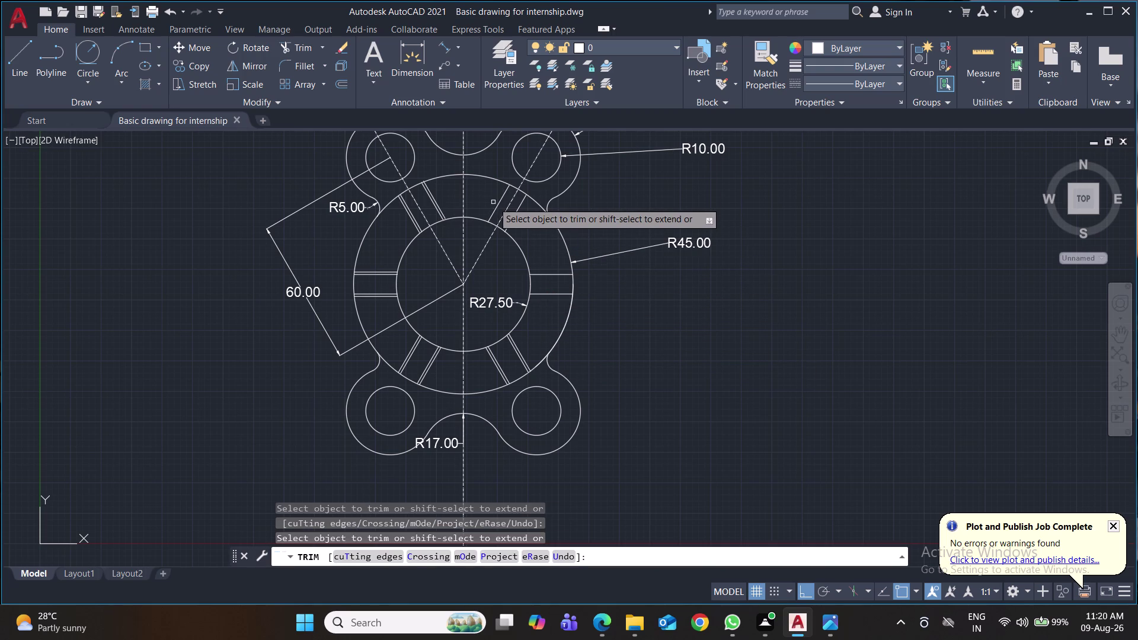
click(439, 202)
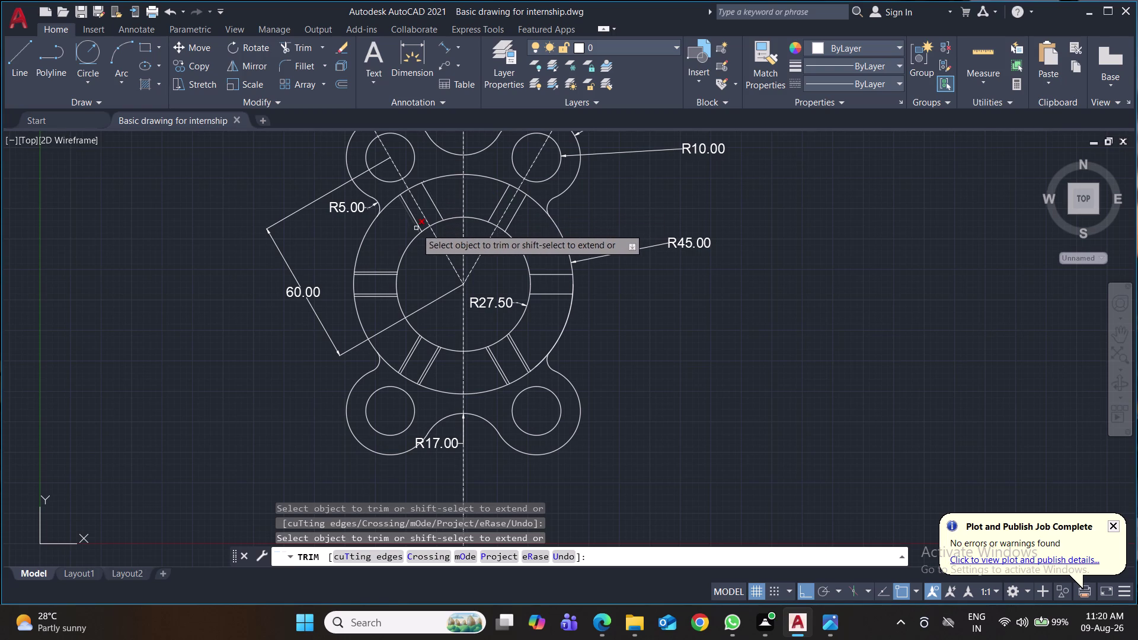
click(413, 227)
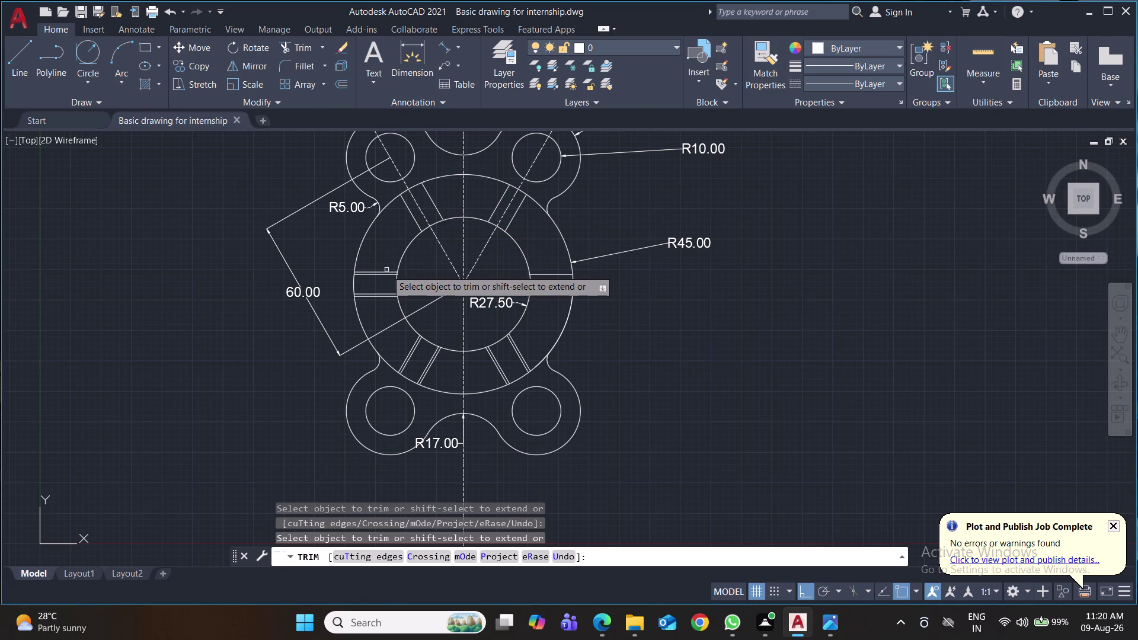
click(387, 271)
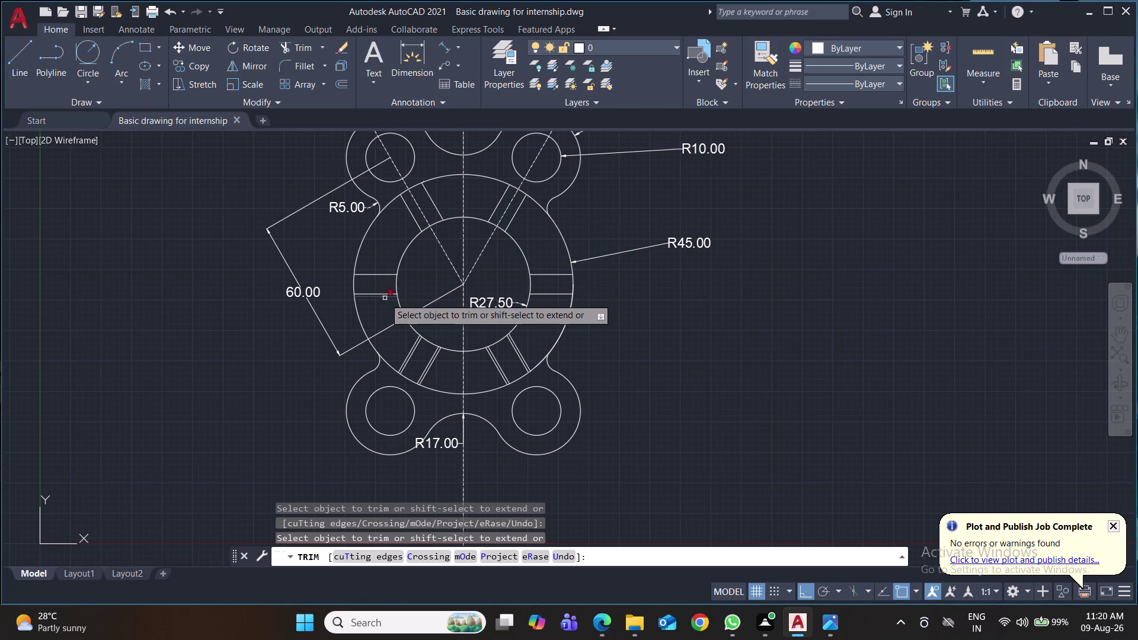
click(385, 298)
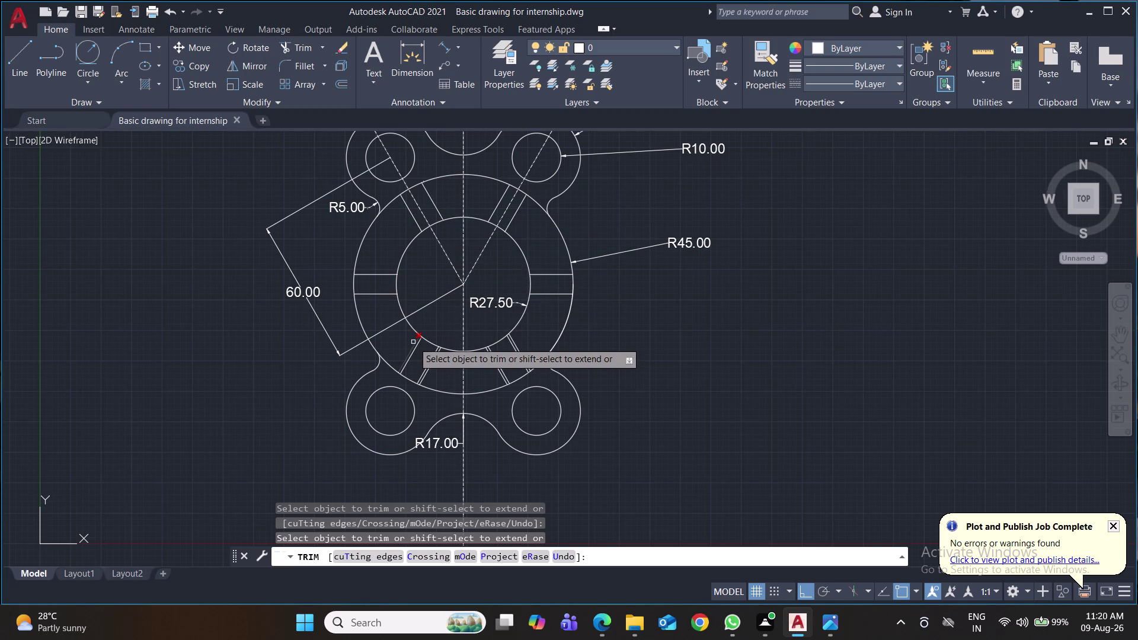
Fence-trim the crossing lines in the lower-left and lower-right slots, then save.
click(412, 341)
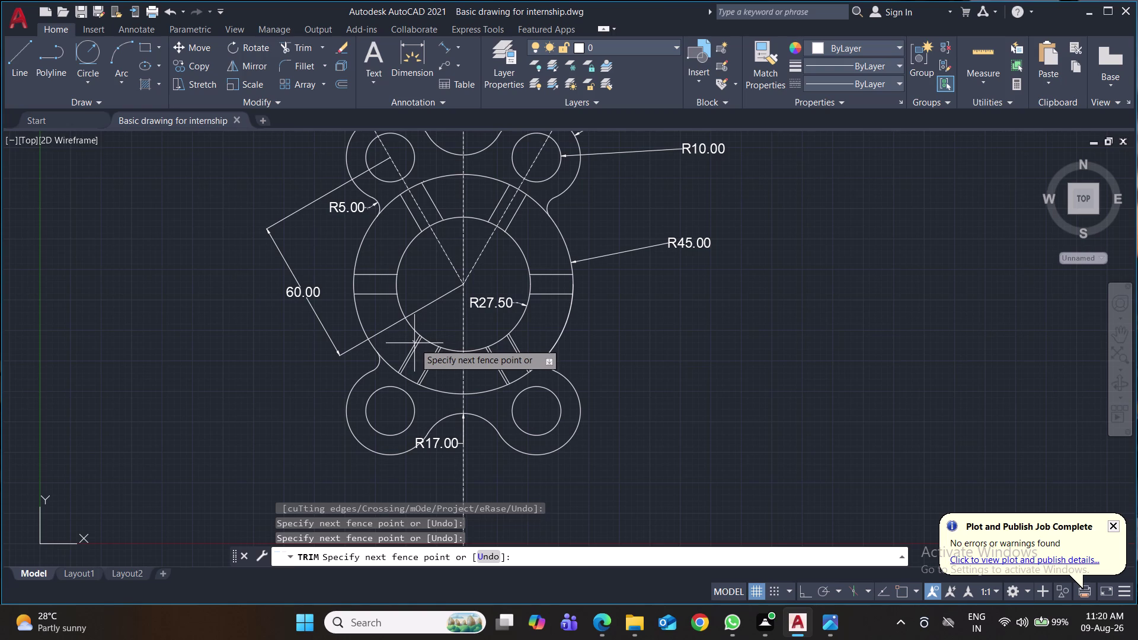
click(414, 343)
click(414, 343)
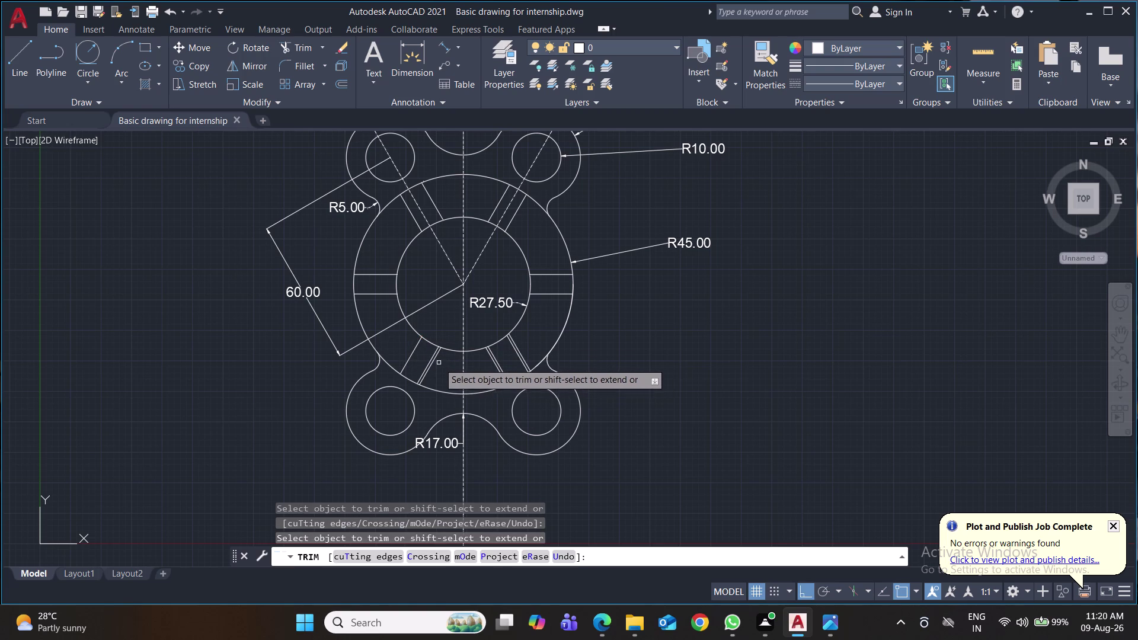
click(437, 360)
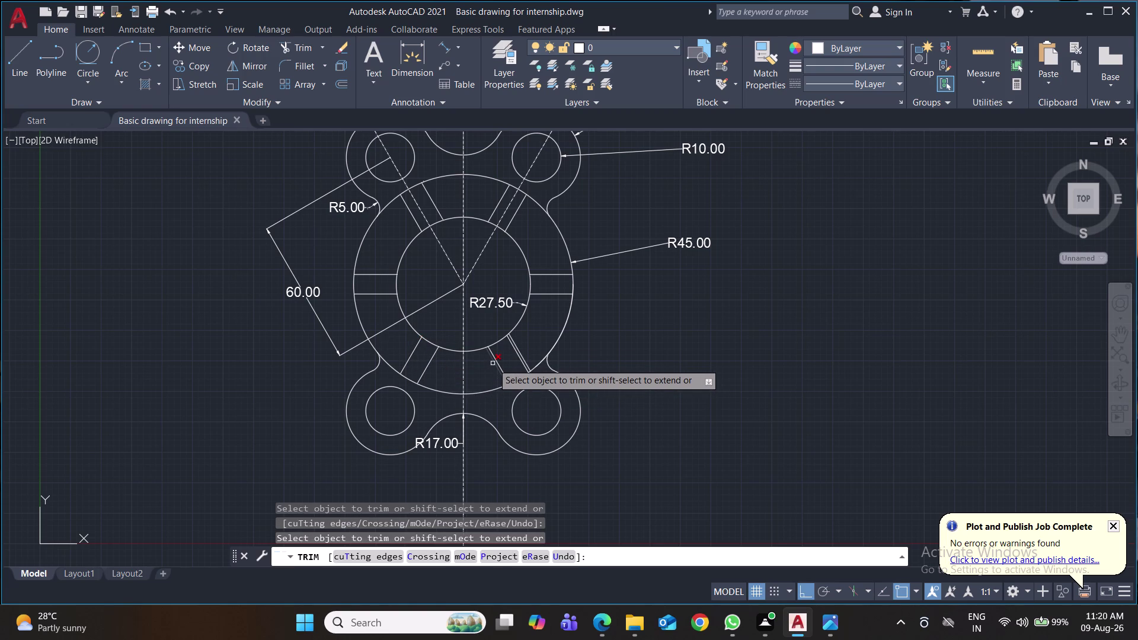
click(493, 363)
click(520, 350)
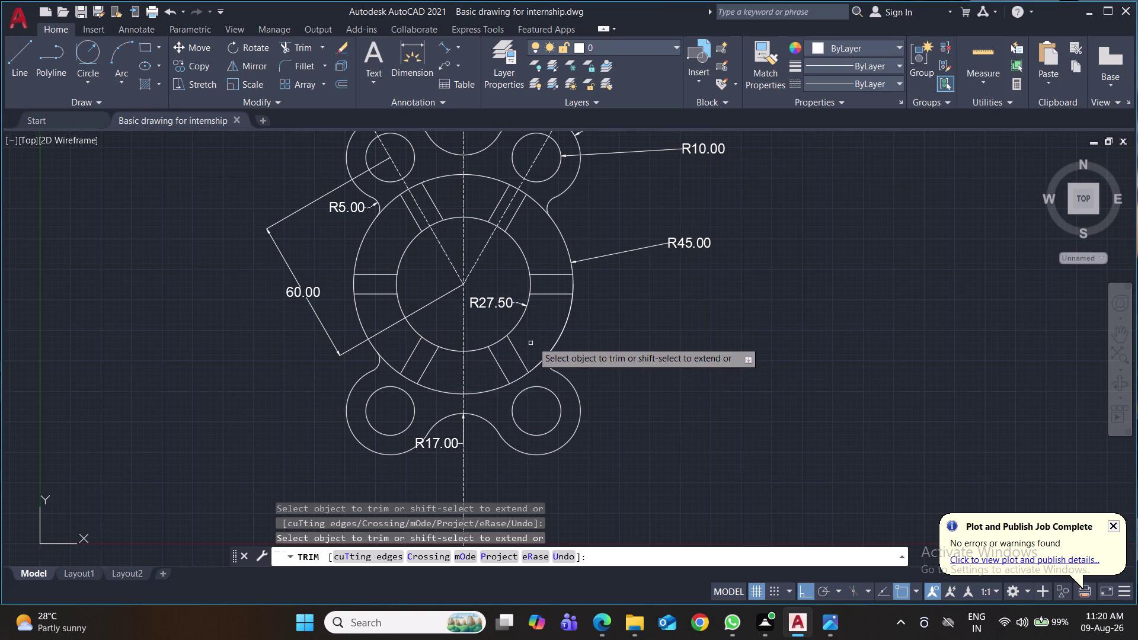
key(ctrl+s)
key(ctrl+s)
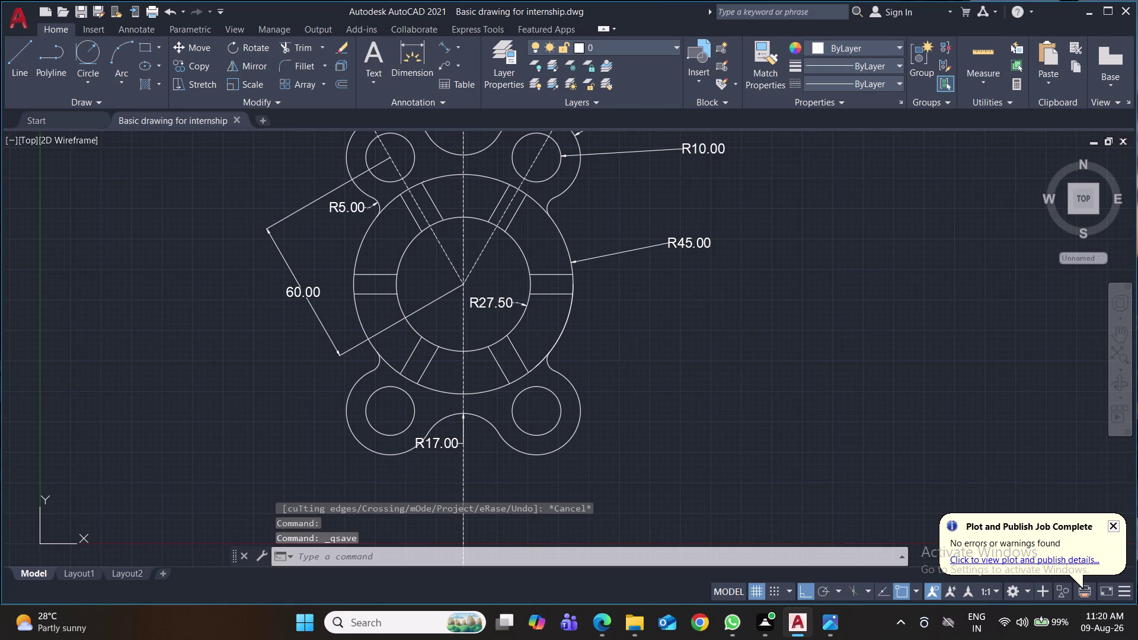
key(ctrl+s)
Place an 8.00 aligned dimension across the lower-left spoke slot.
key(ctrl+s)
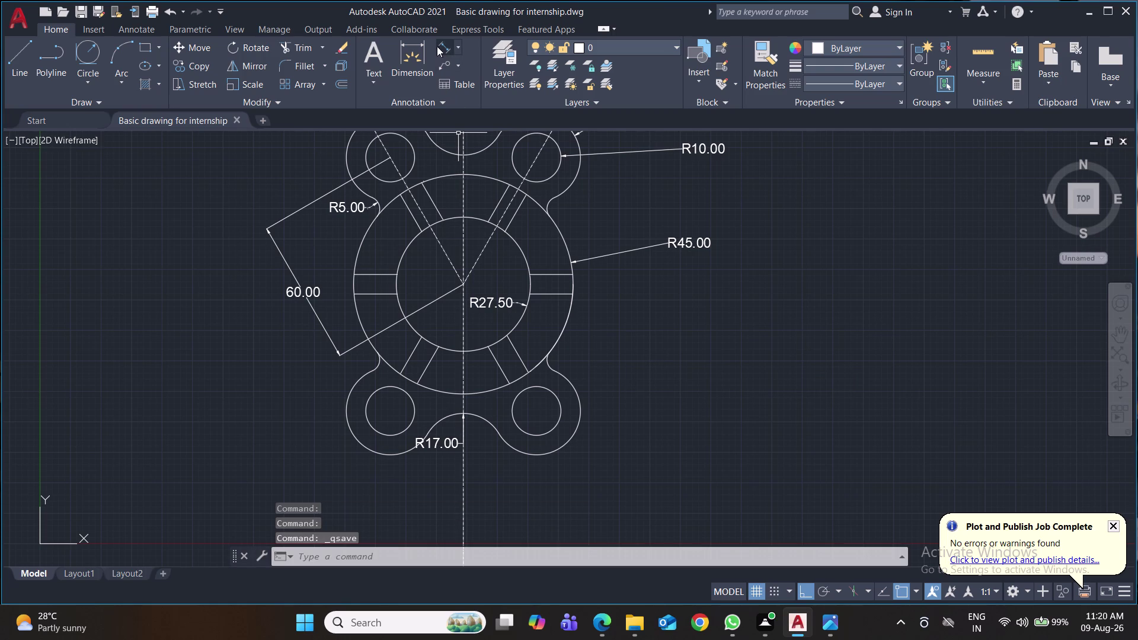
click(443, 46)
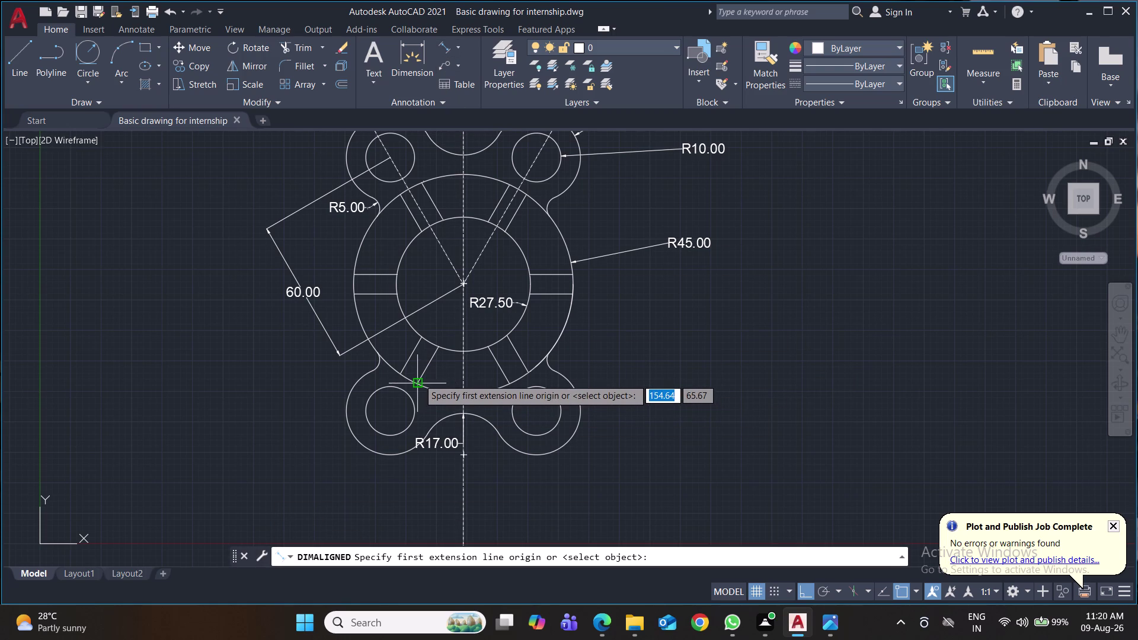
click(418, 384)
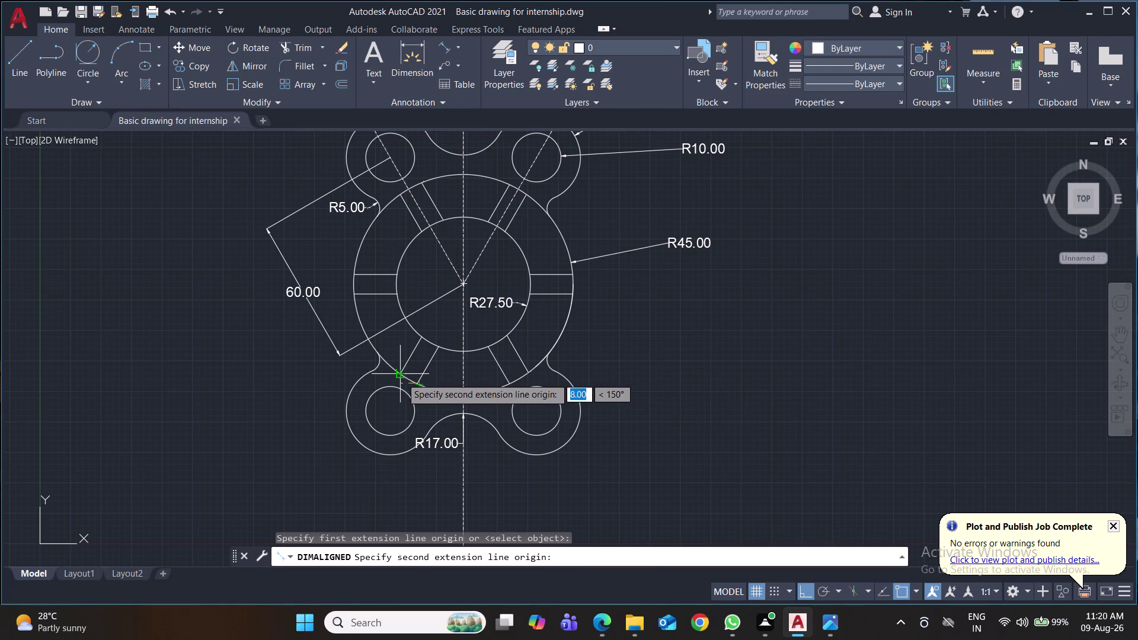
click(402, 378)
click(326, 475)
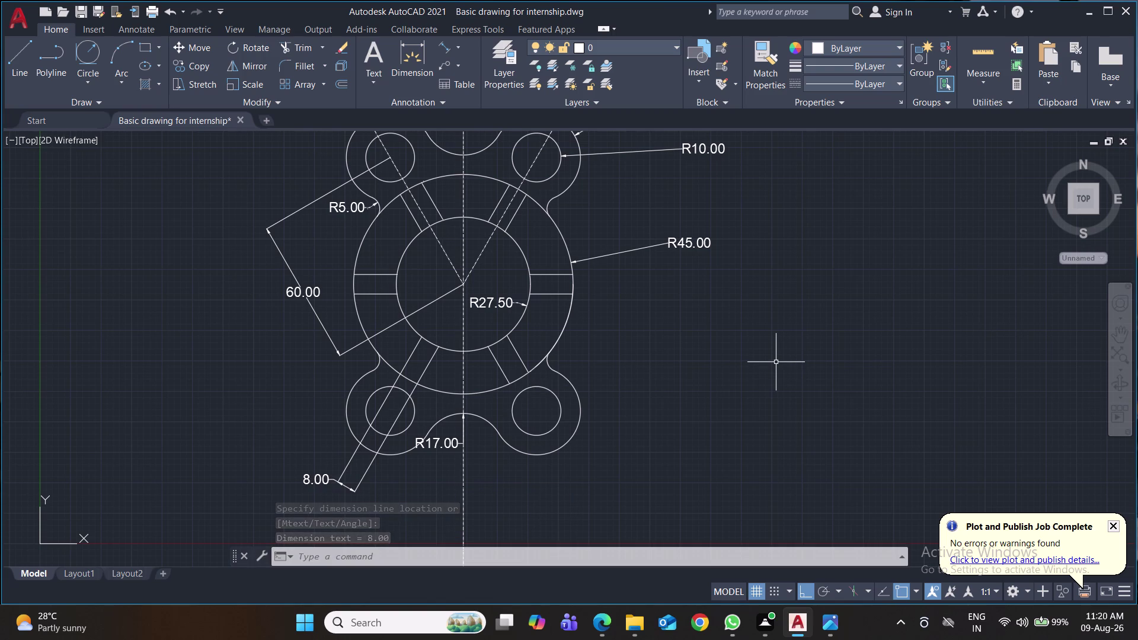
Recentre the view on the whole flange and save the drawing.
scroll(down, 3)
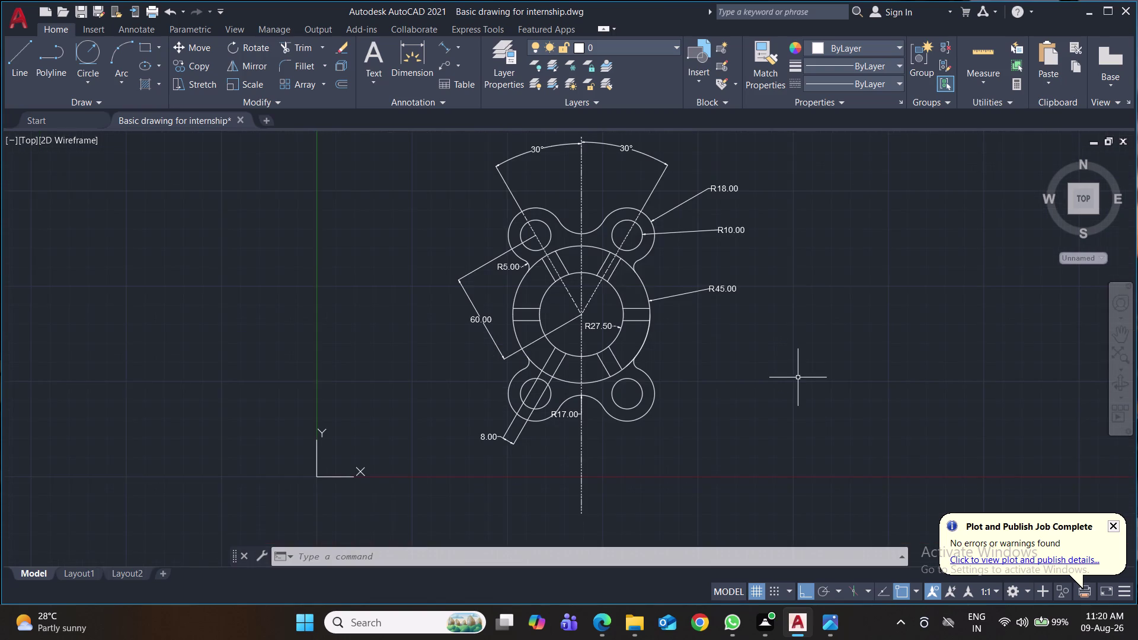
middle_drag(798, 377, 659, 405)
click(1122, 352)
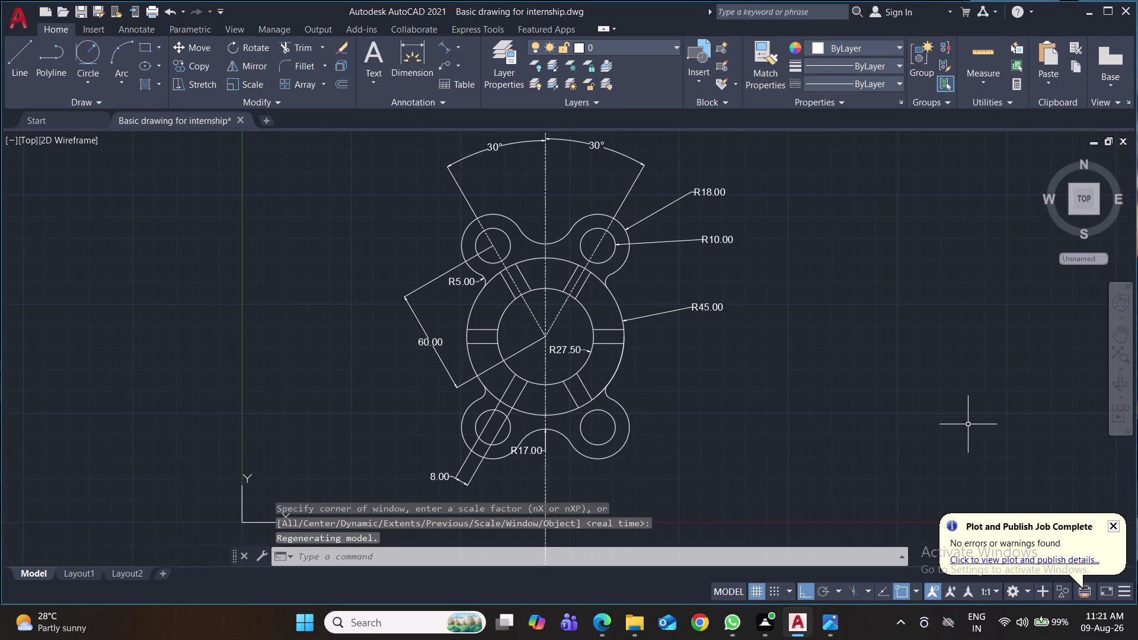
key(ctrl+s)
key(ctrl+s)
key(ctrl+s)
key(ctrl+s)
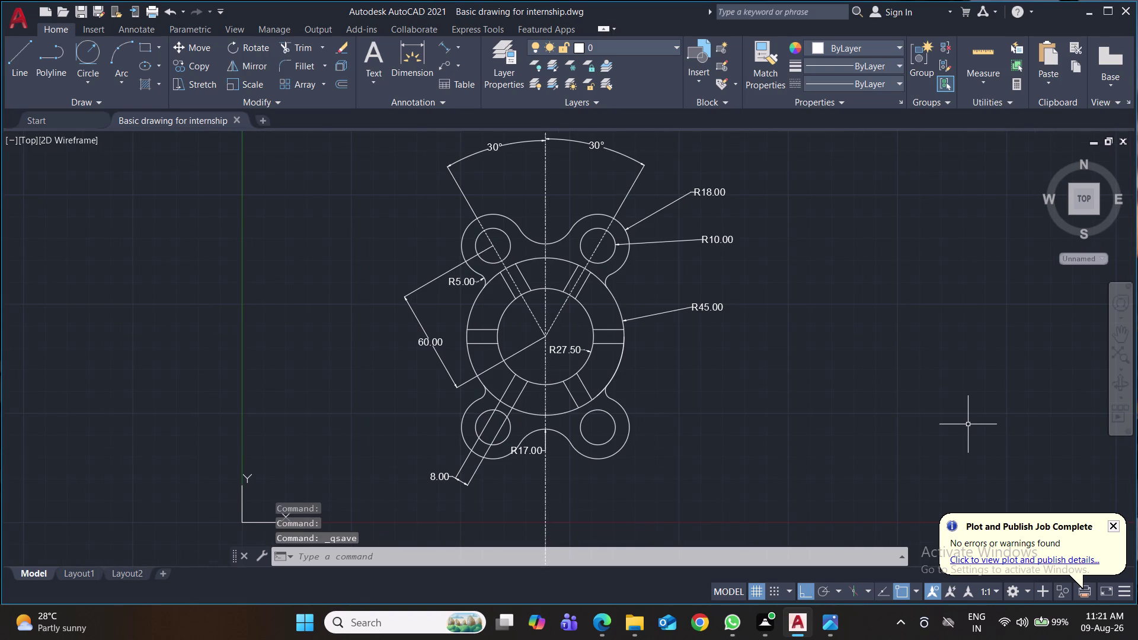
key(ctrl+p)
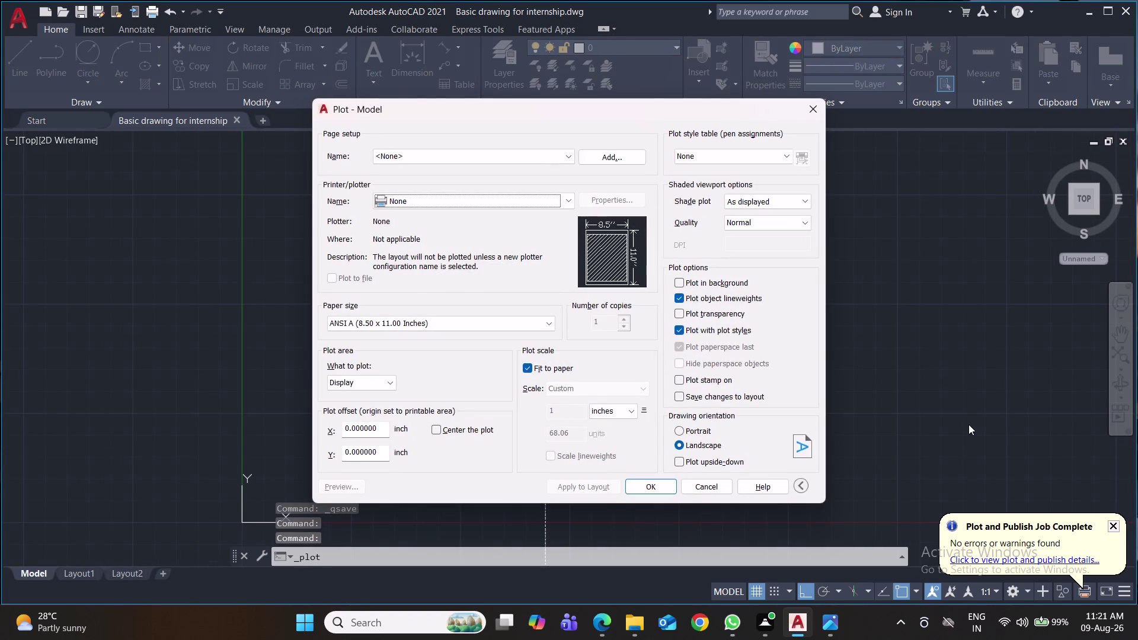
Choose the DWG To PDF plotter with ISO full bleed A4 paper.
click(568, 199)
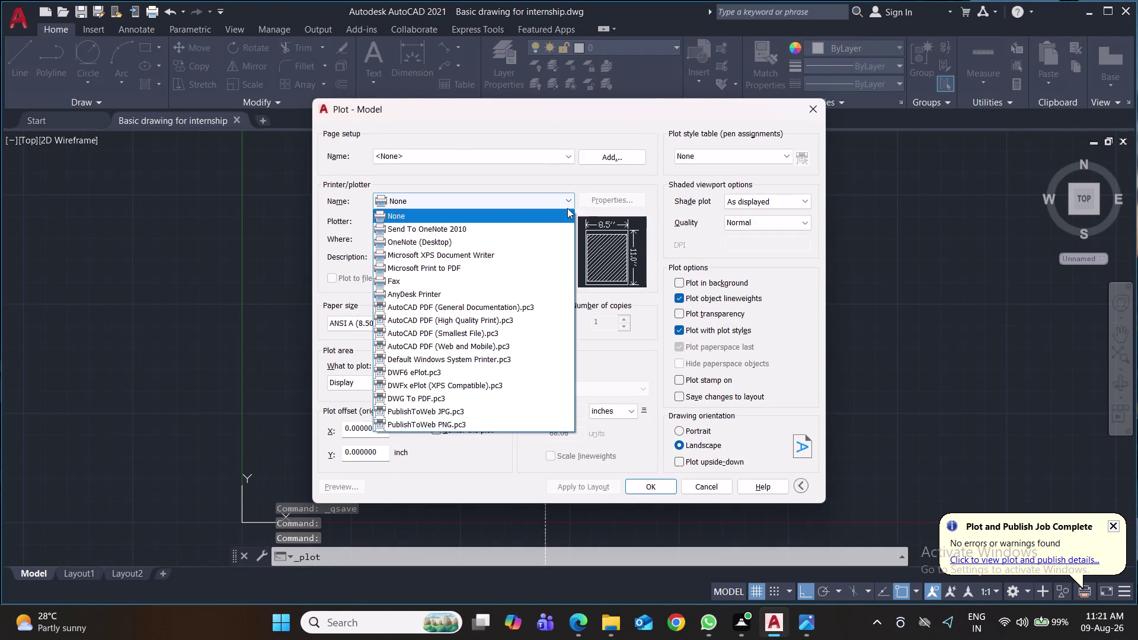
click(487, 399)
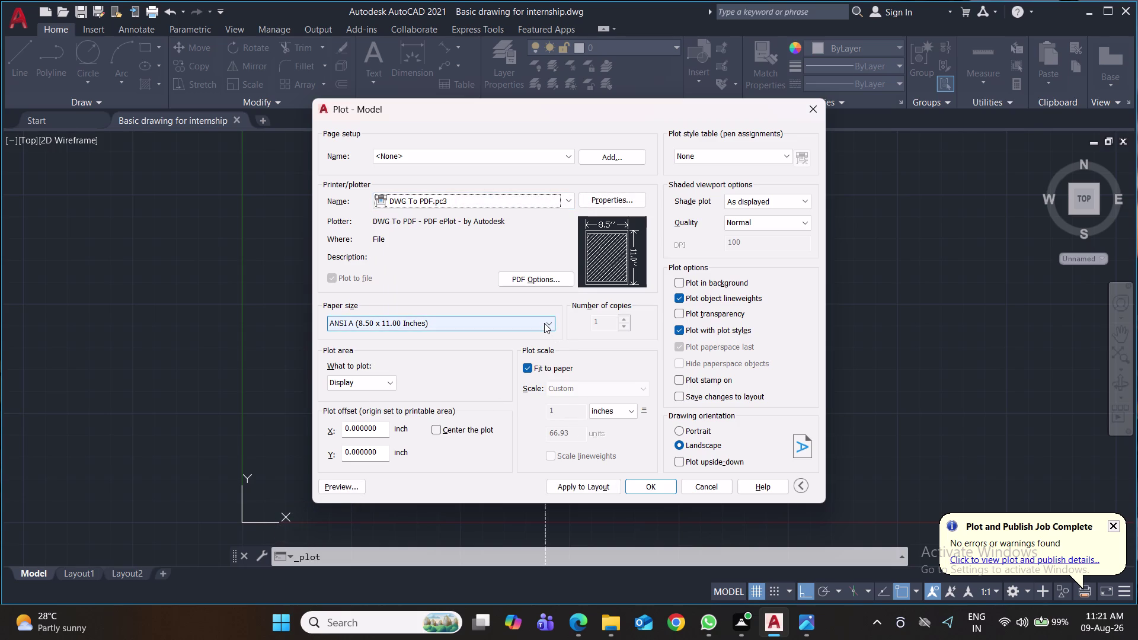
click(544, 323)
scroll(up, 3)
scroll(up, 3)
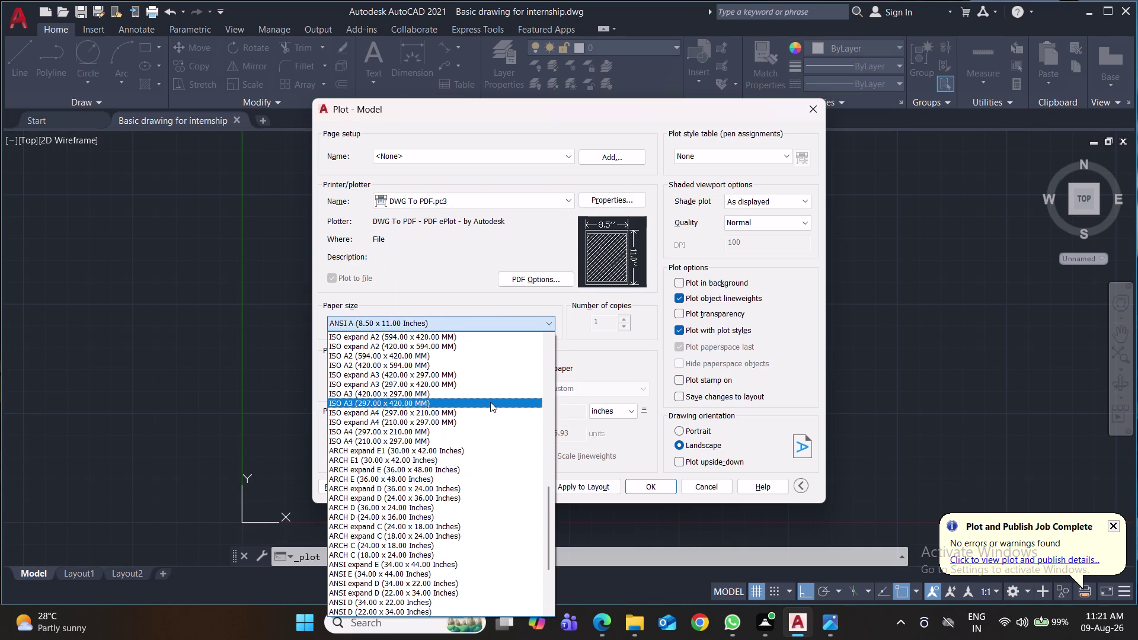
scroll(up, 3)
scroll(up, 3)
scroll(up, 3)
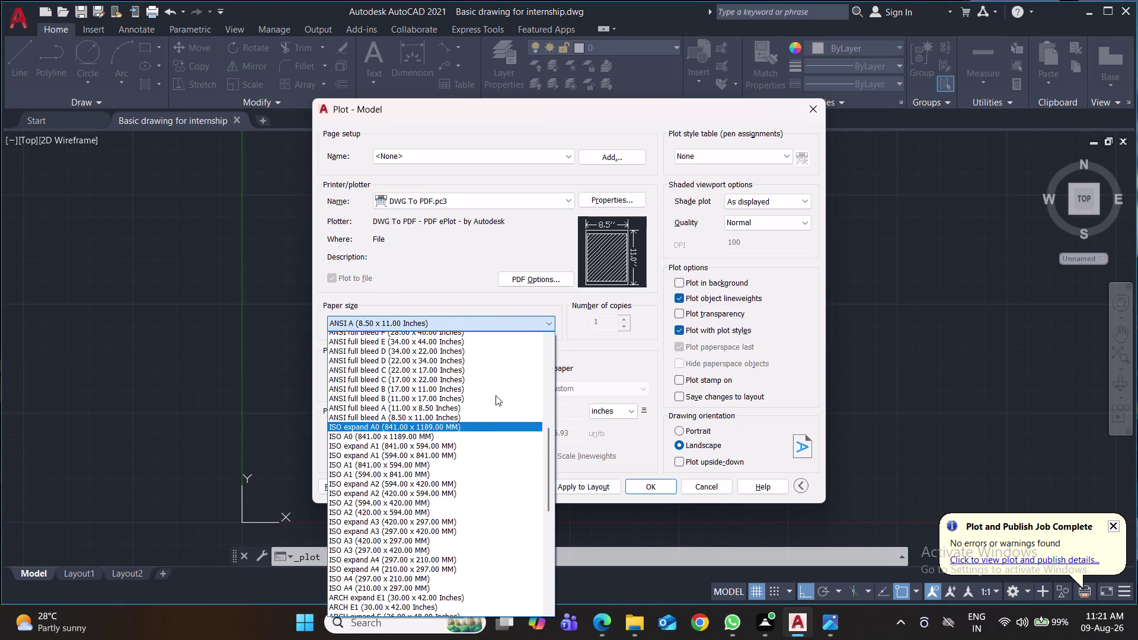
scroll(up, 3)
scroll(up, 3)
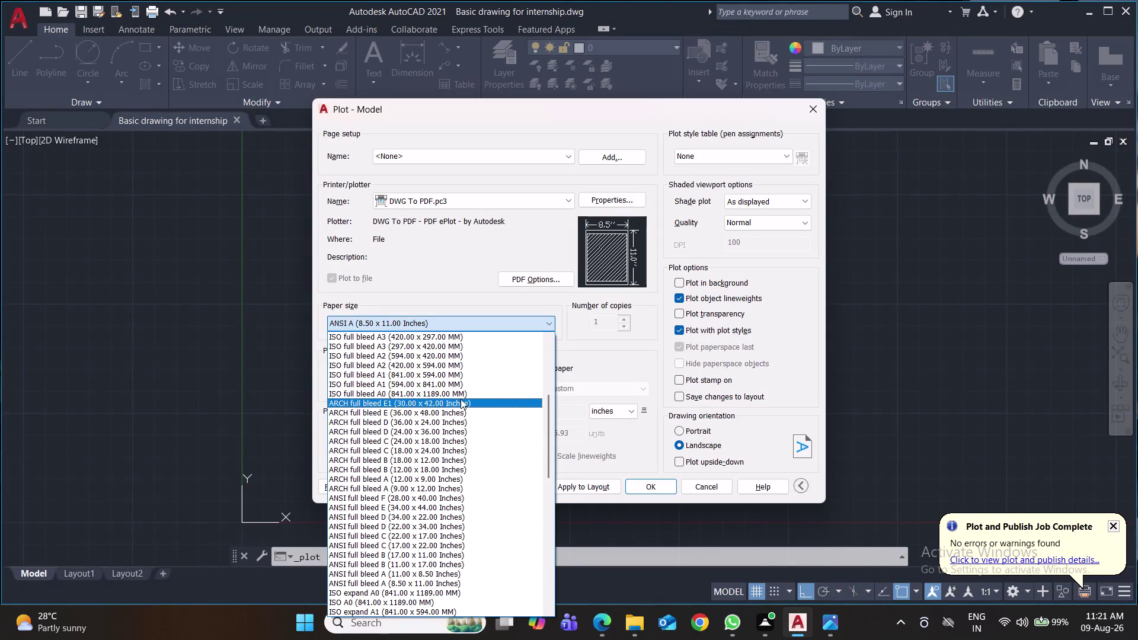
scroll(up, 3)
scroll(up, 3)
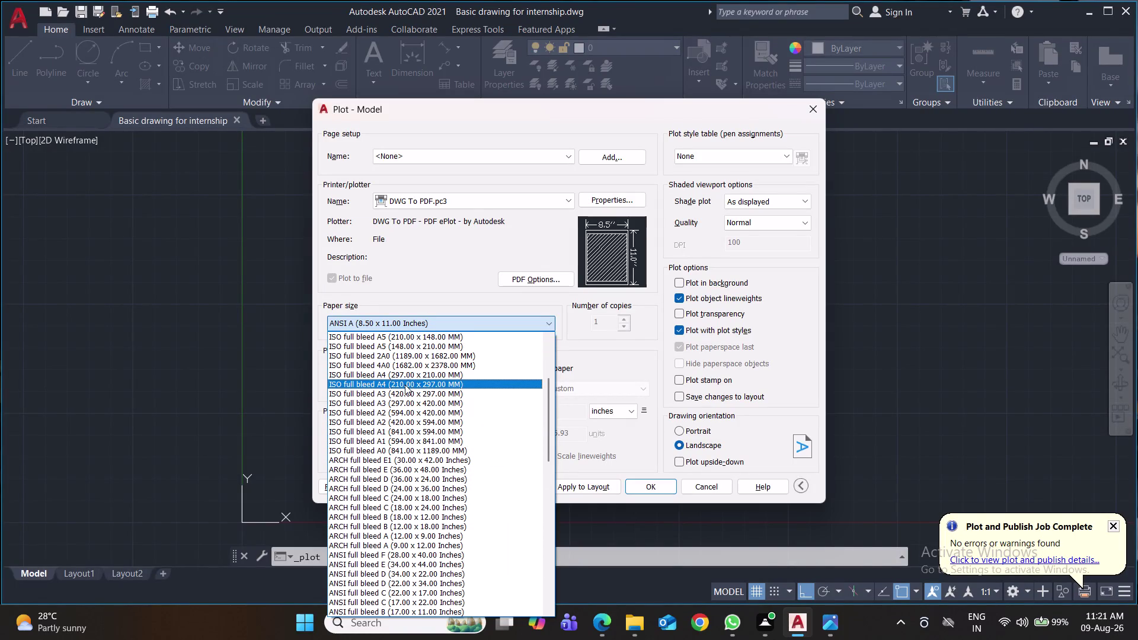
click(405, 384)
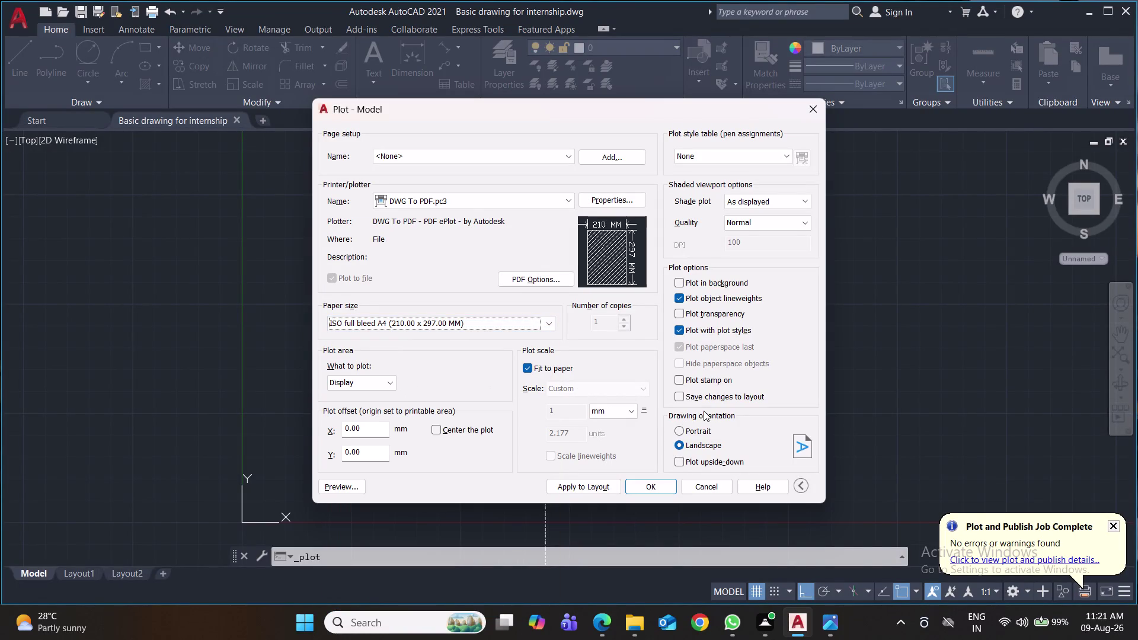
Set portrait orientation and plot a Window area.
click(696, 430)
click(373, 385)
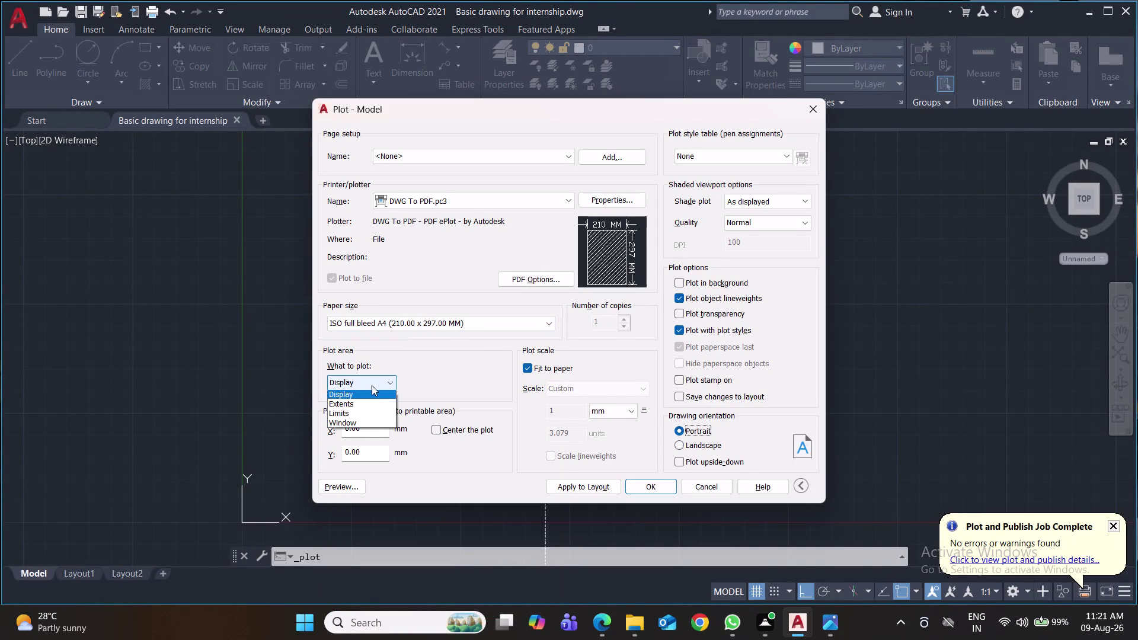
click(364, 427)
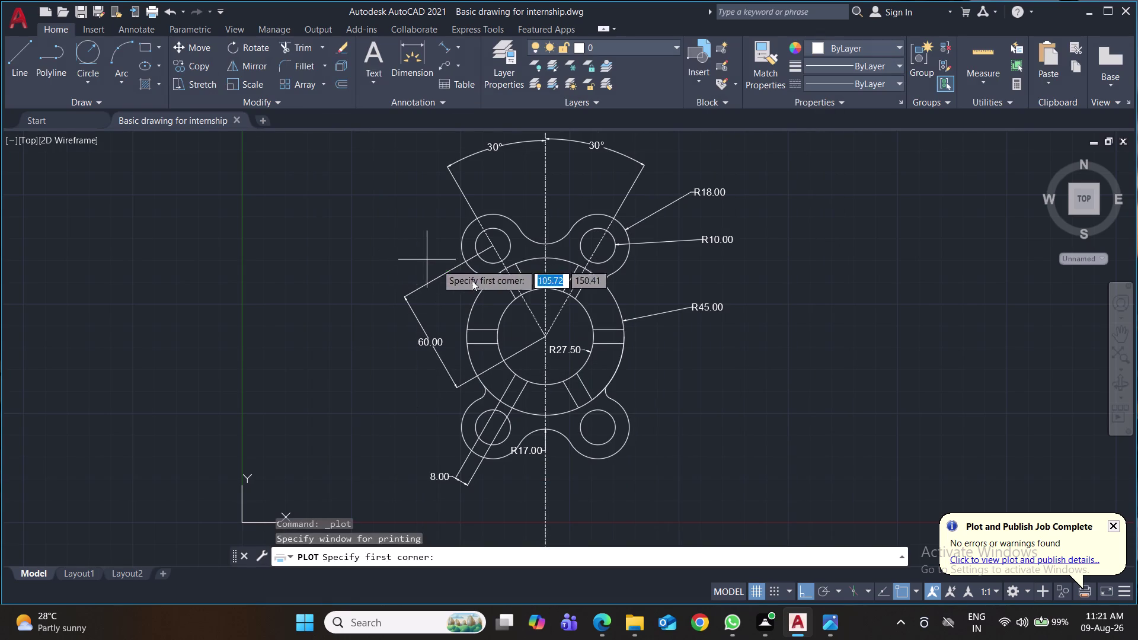
Window the flange, confirm the plot and save Basic drawing for internship-Model.pdf.
scroll(down, 3)
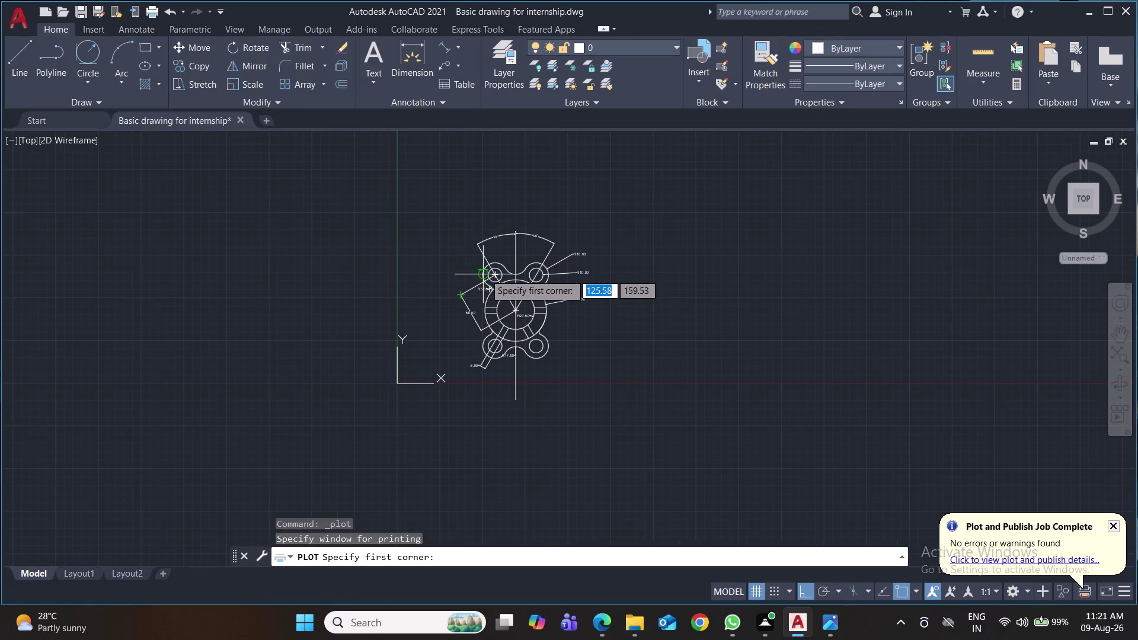
scroll(up, 3)
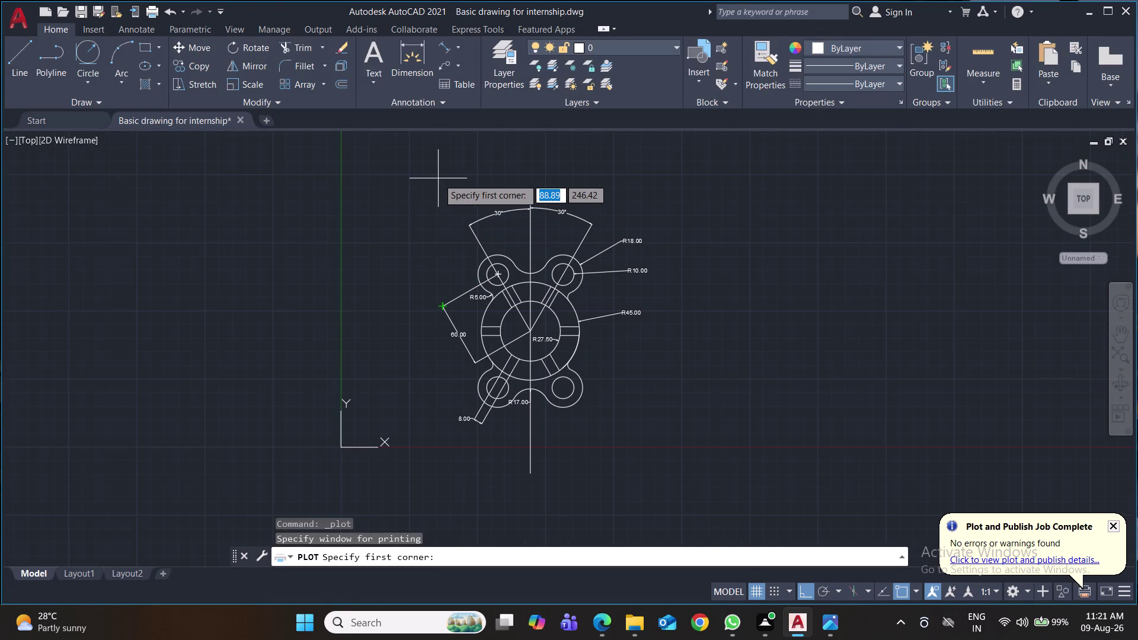
click(438, 178)
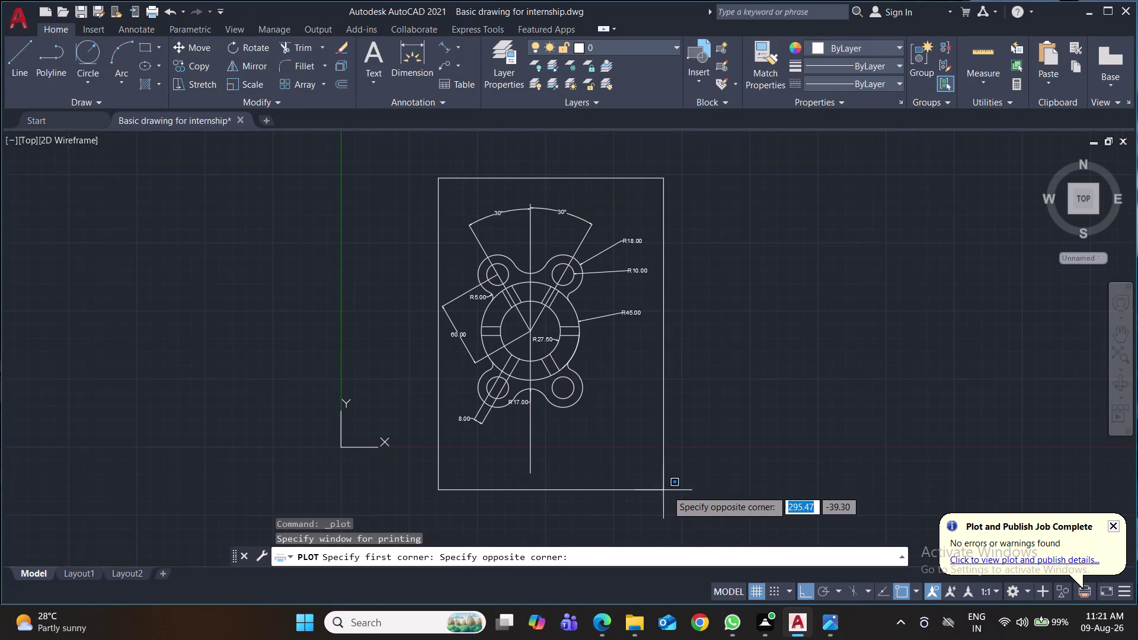
click(654, 491)
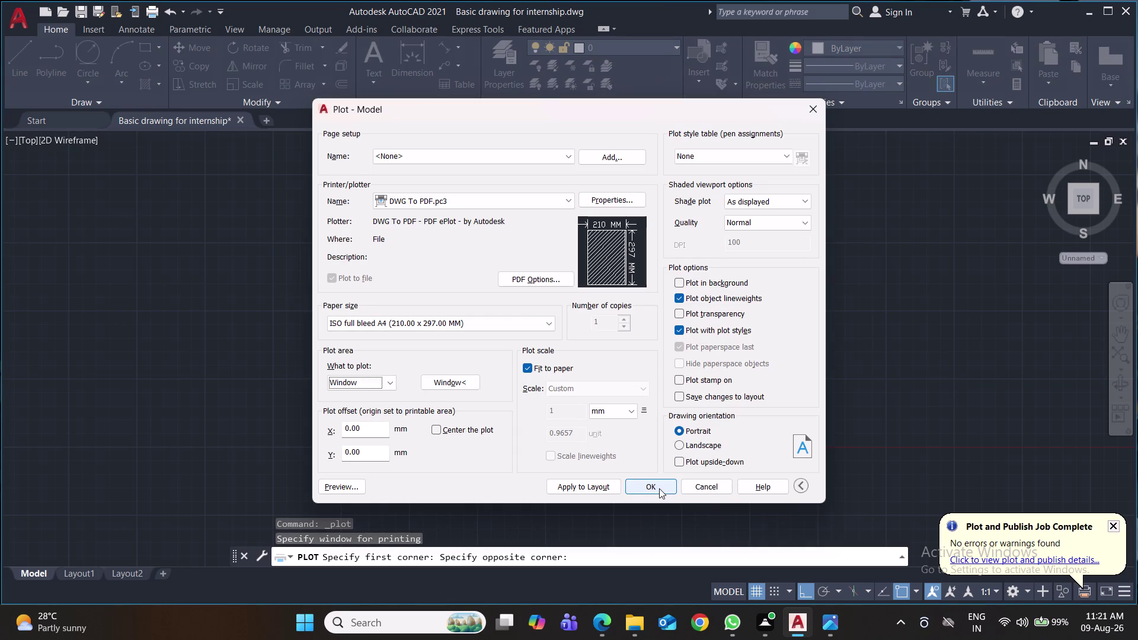
click(659, 489)
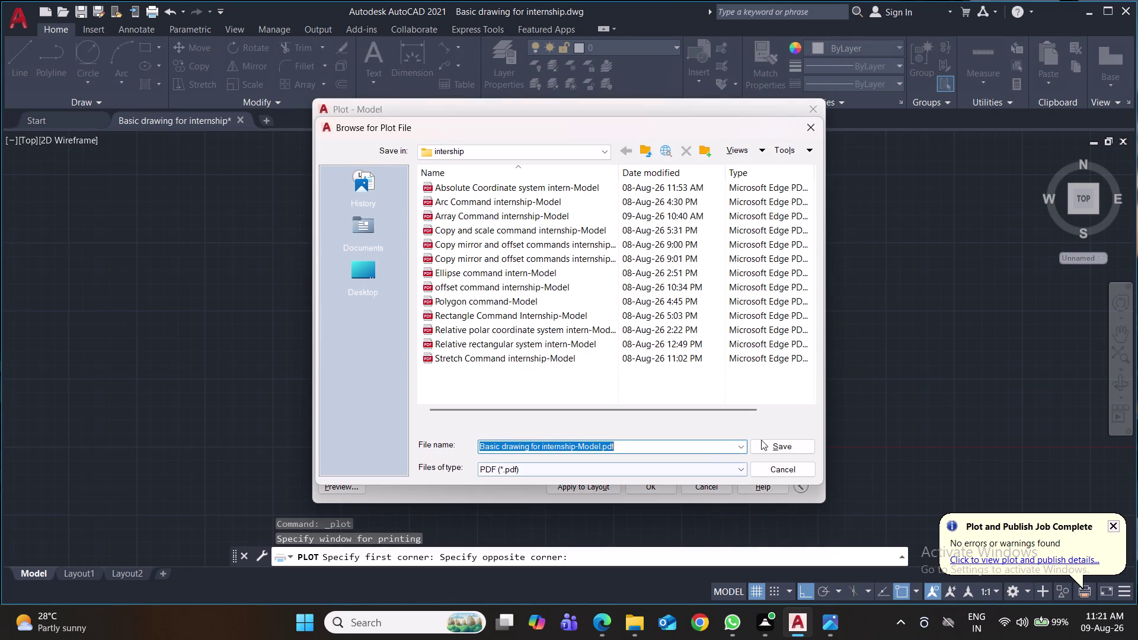
click(770, 442)
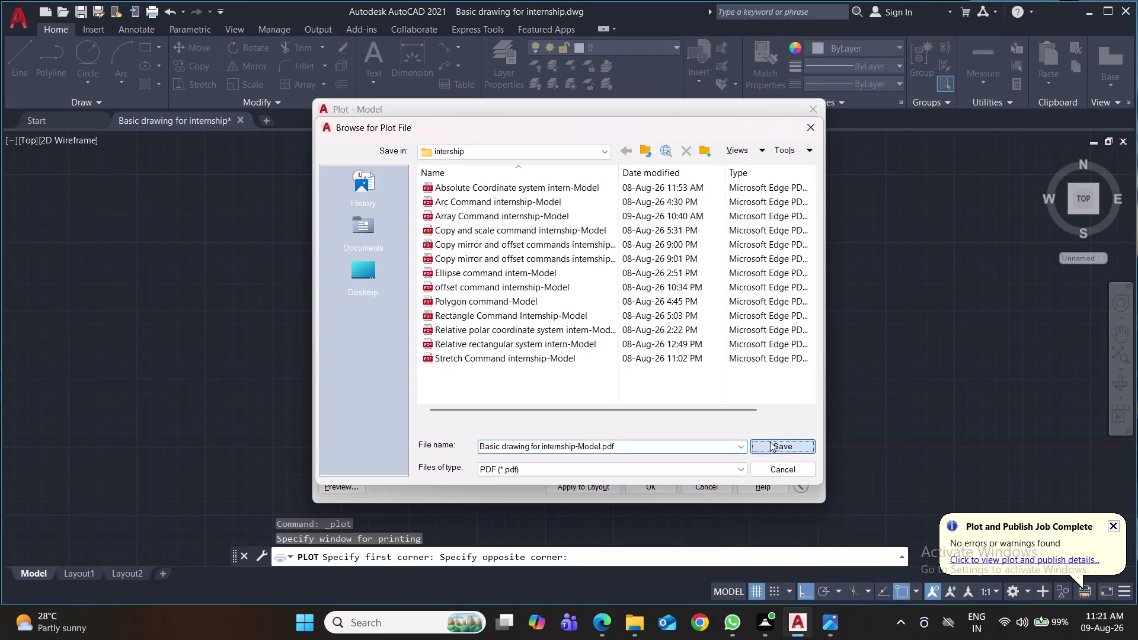